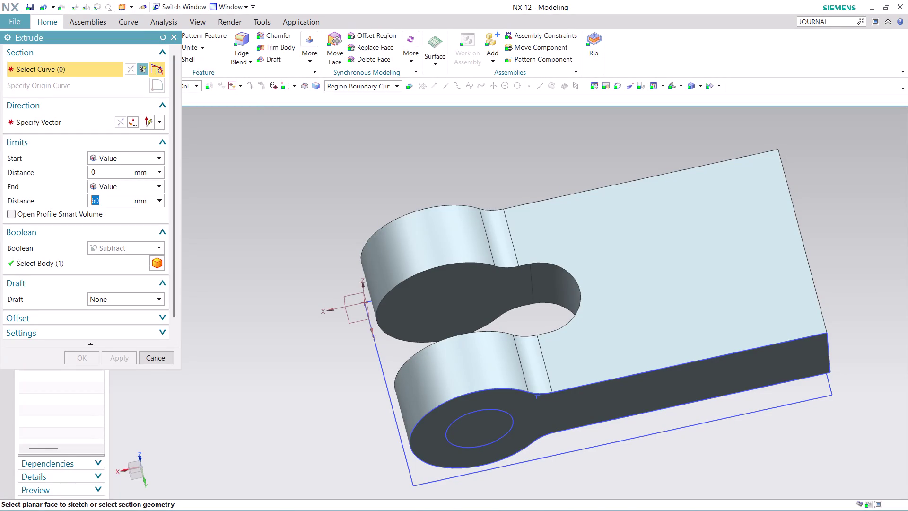
Select the sketched circle as the extrude profile and reverse the direction toward the other lug.
middle_drag(320, 437, 322, 407)
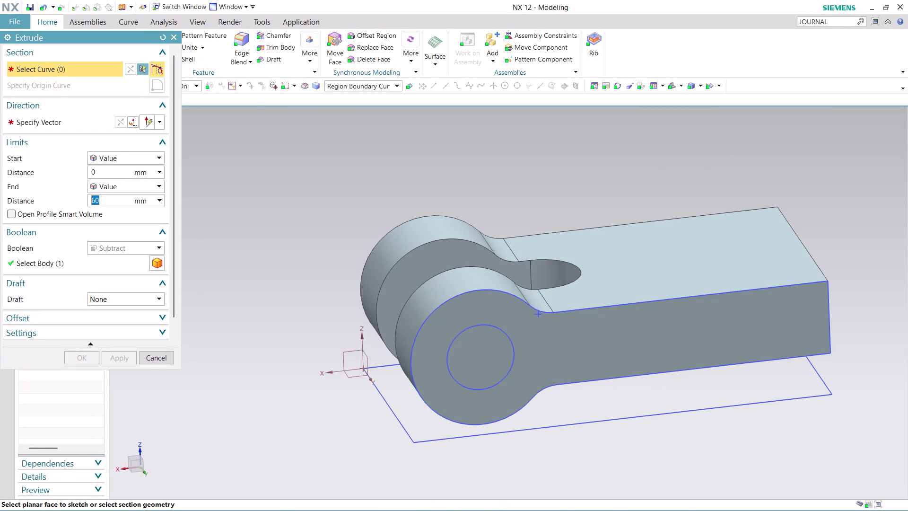
click(497, 359)
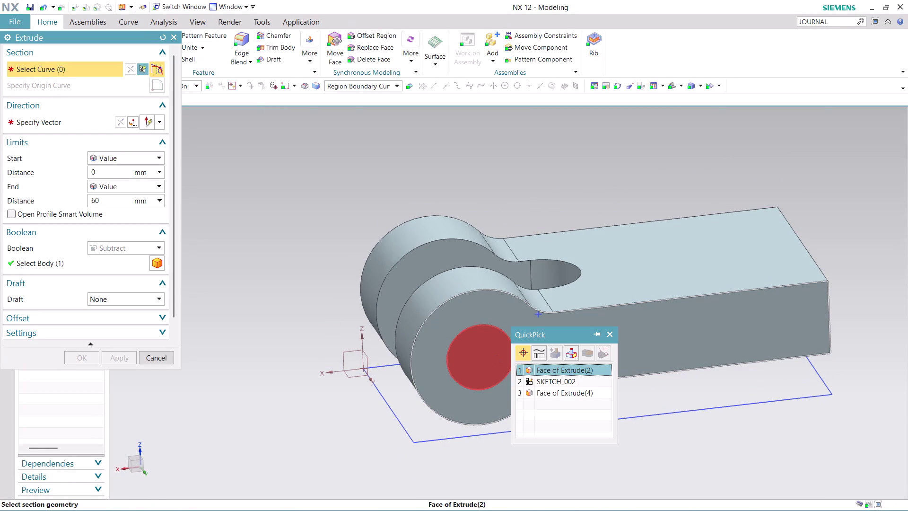
click(545, 365)
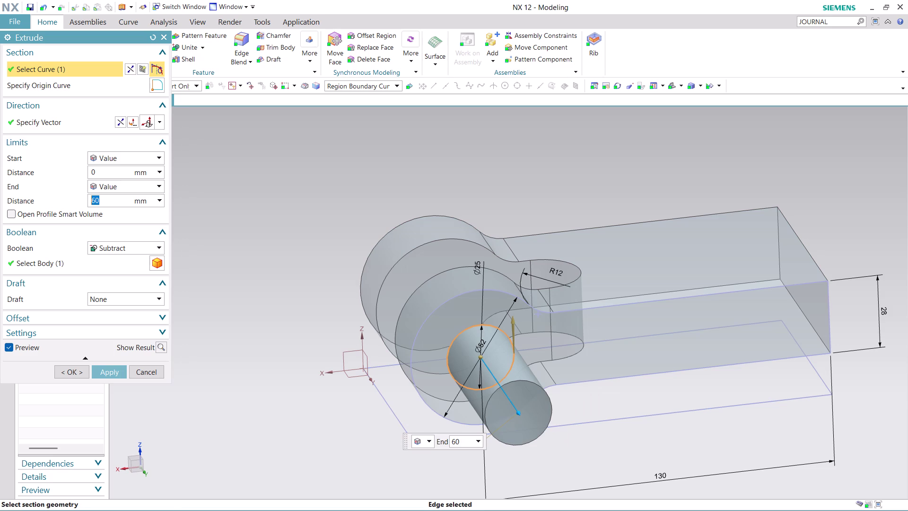
click(154, 183)
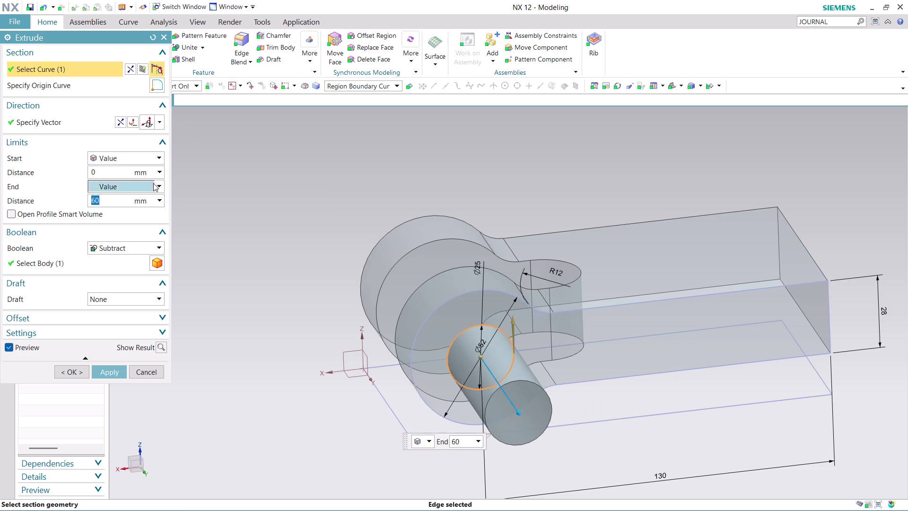
click(118, 120)
click(118, 121)
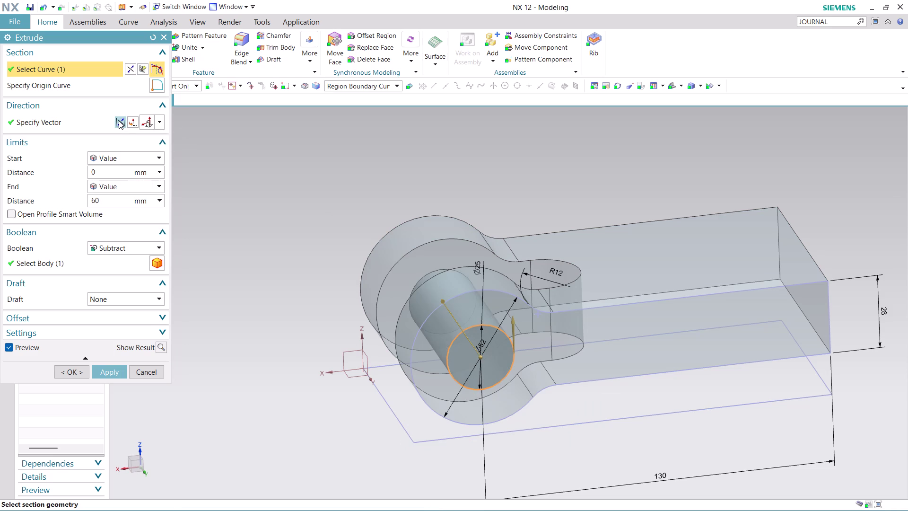
Keep End Value, set a 100 mm distance, and apply the subtract cut through both lugs.
click(154, 184)
click(147, 217)
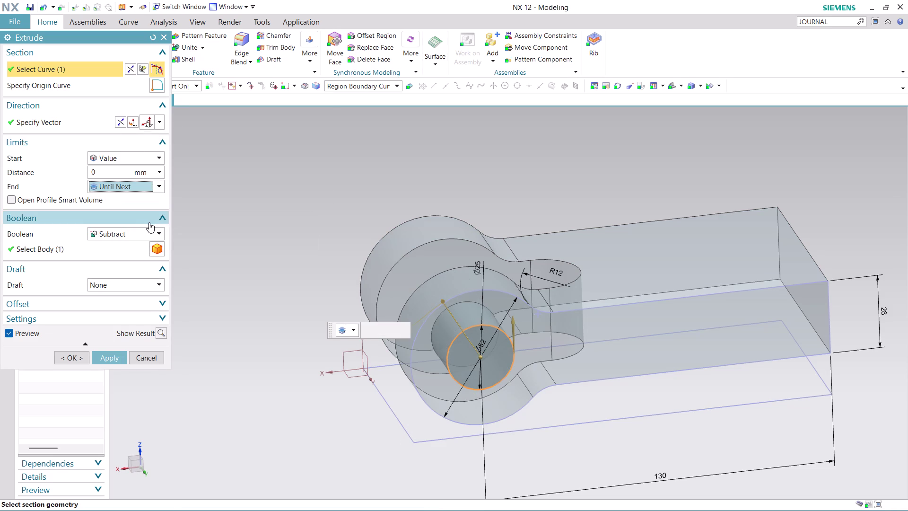
click(156, 173)
click(145, 187)
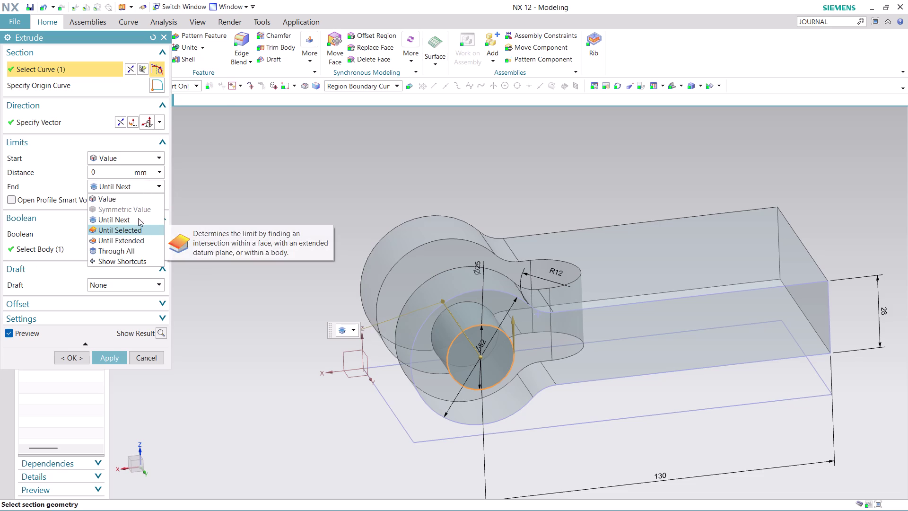
click(134, 202)
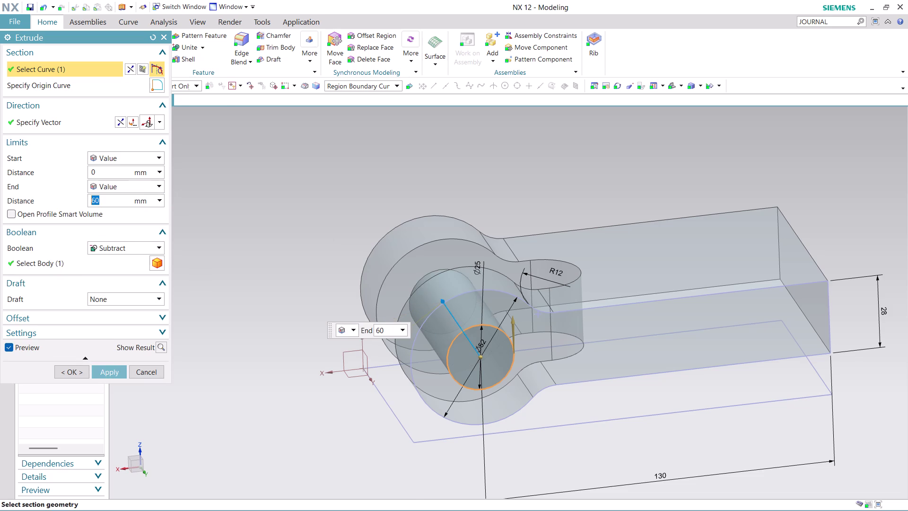
middle_drag(235, 213, 253, 270)
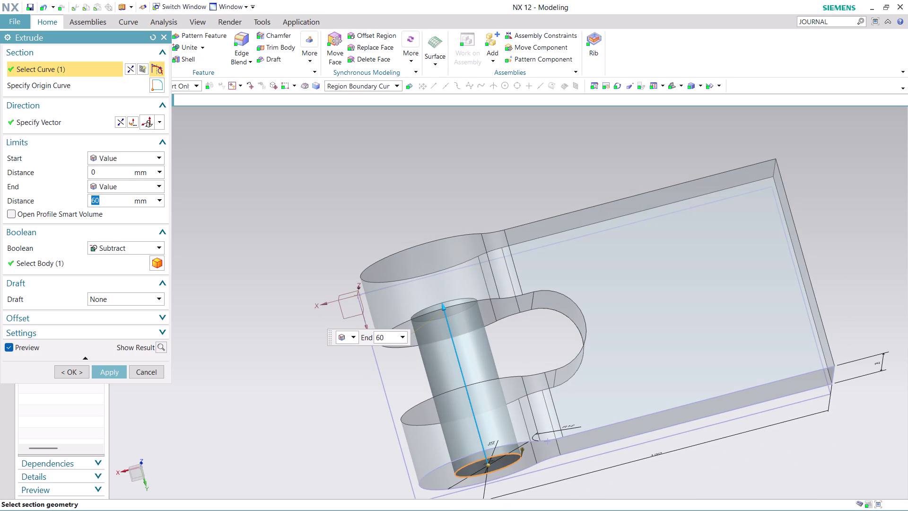
text(1)
text(00)
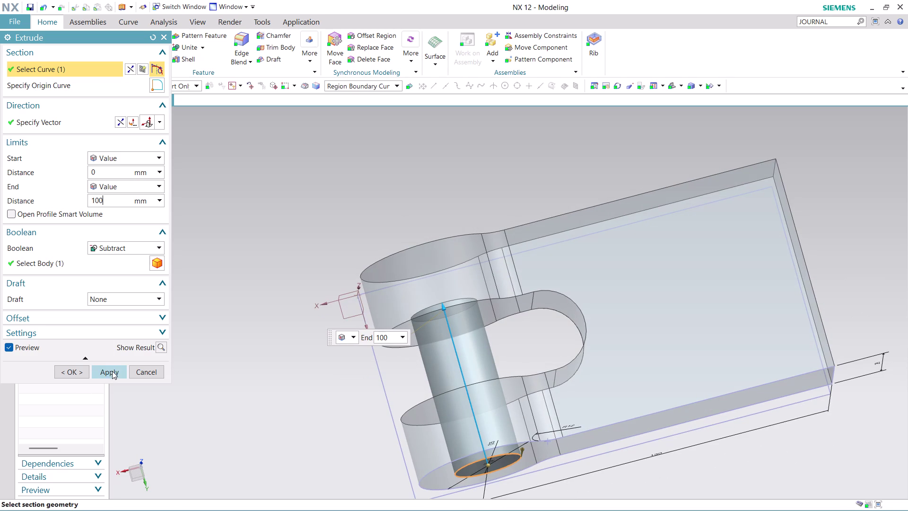
click(112, 372)
scroll(down, 3)
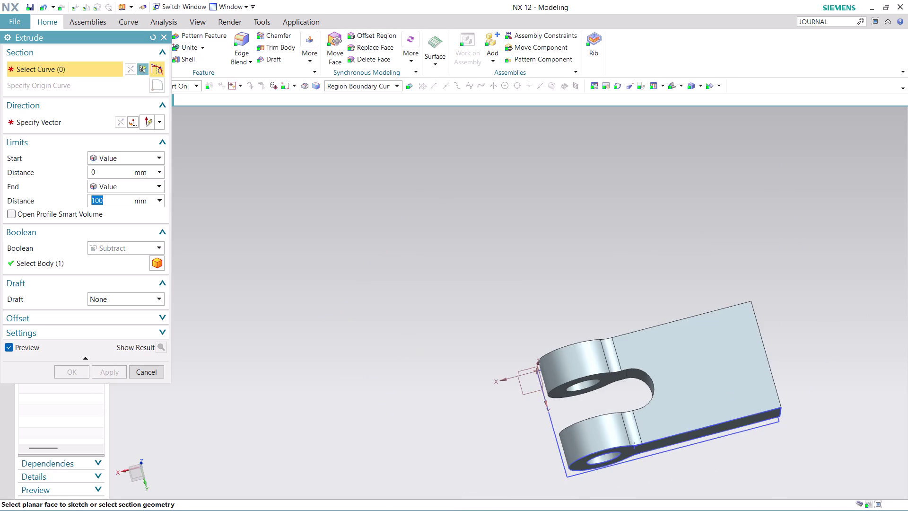
Orbit and zoom around the clevis to inspect the new holes, then cancel Extrude.
middle_drag(733, 470, 540, 309)
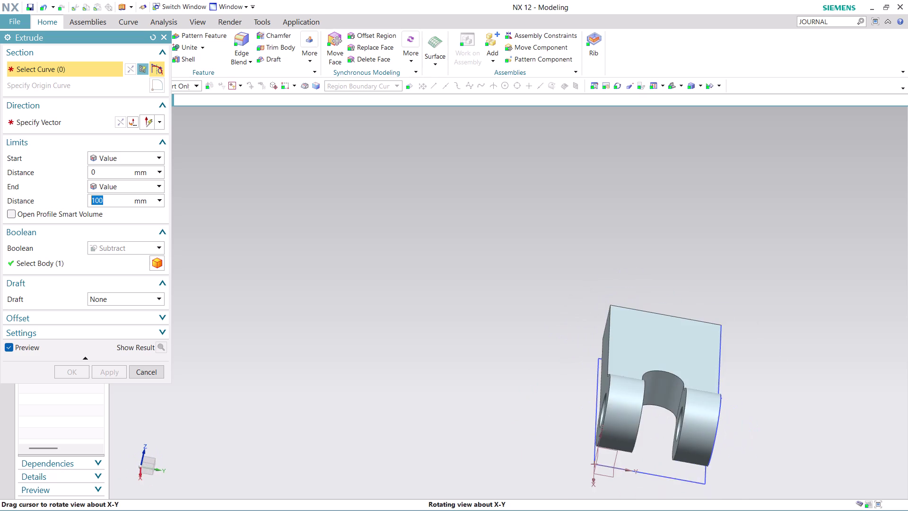
middle_drag(540, 309, 538, 343)
scroll(up, 3)
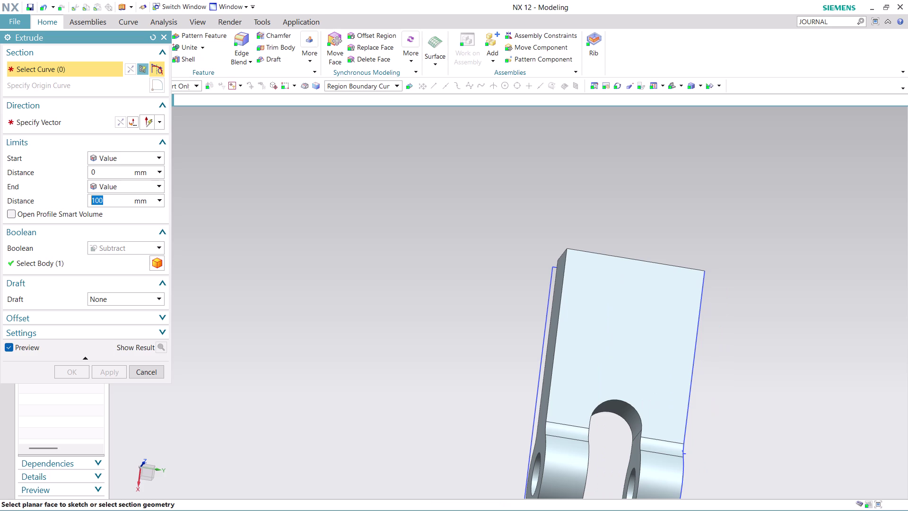
scroll(up, 3)
scroll(down, 3)
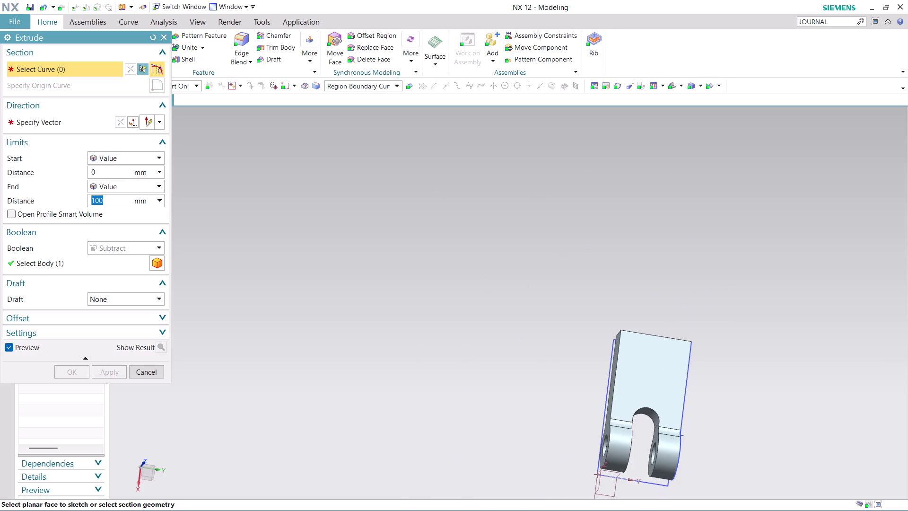
scroll(up, 3)
middle_drag(719, 414, 569, 360)
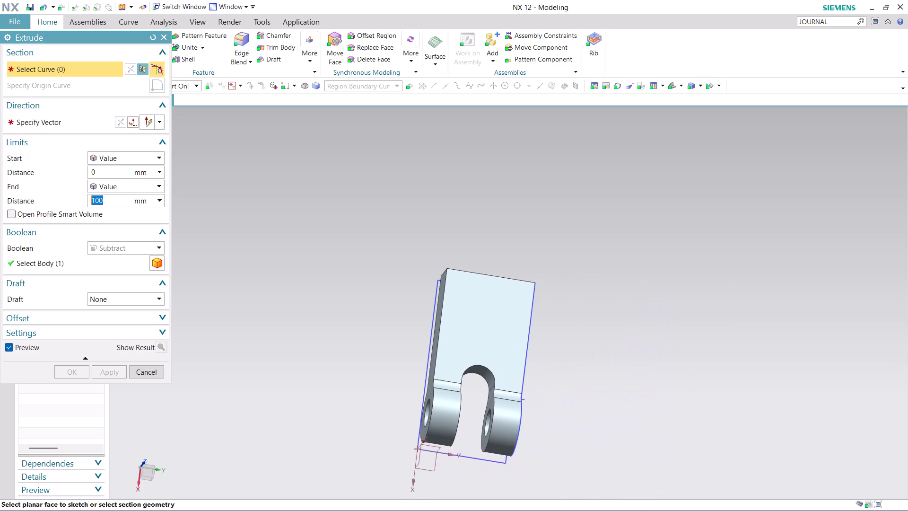
middle_drag(569, 359, 531, 353)
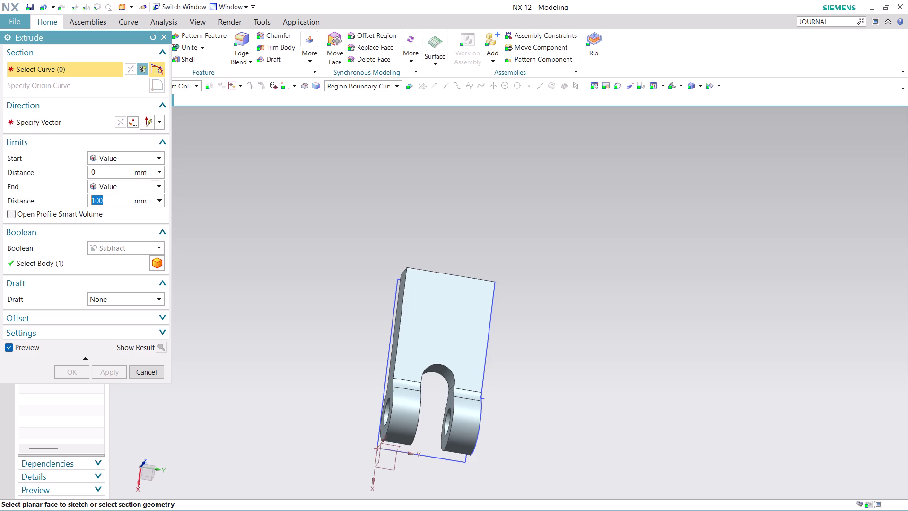
click(151, 369)
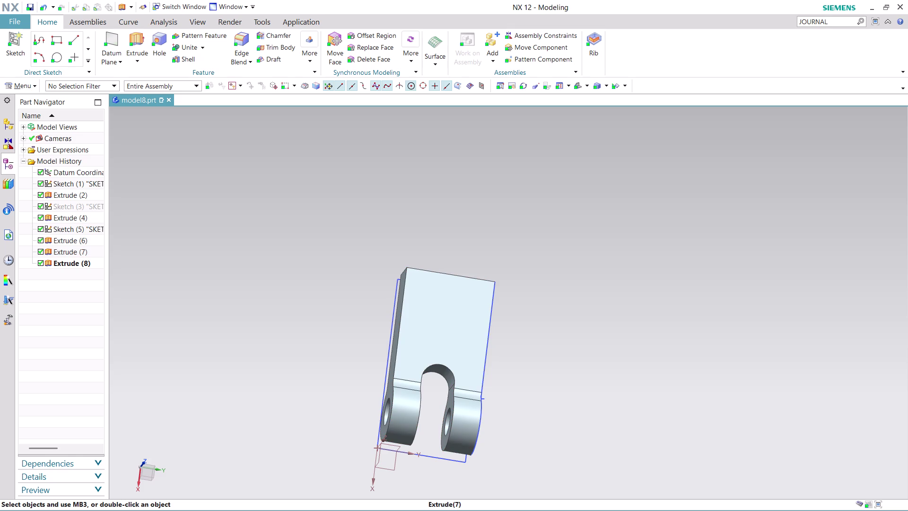
click(31, 82)
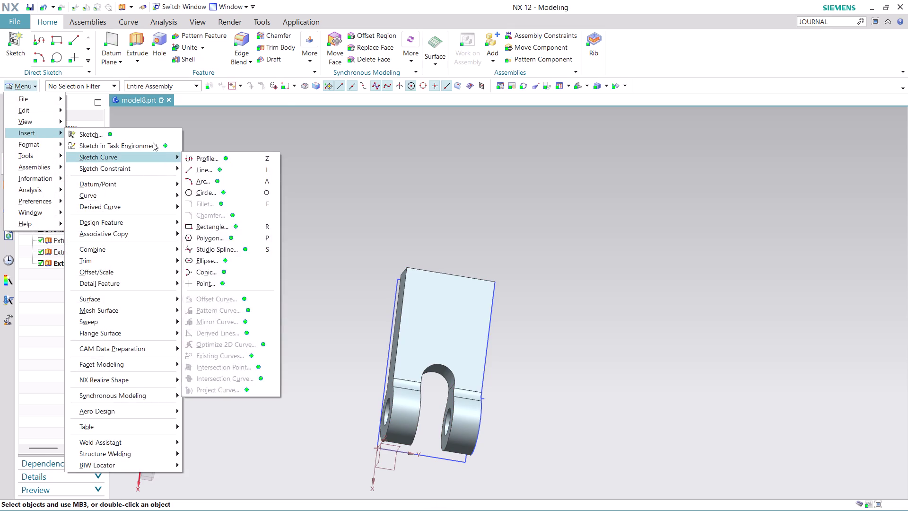
Create Sketch 9 in the task environment on the plate's top face and exit Profile.
click(153, 143)
click(443, 313)
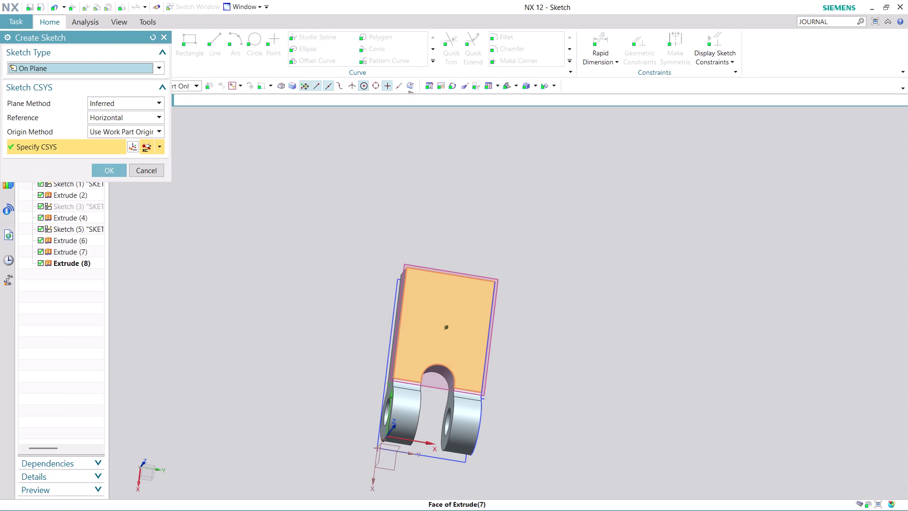
click(107, 173)
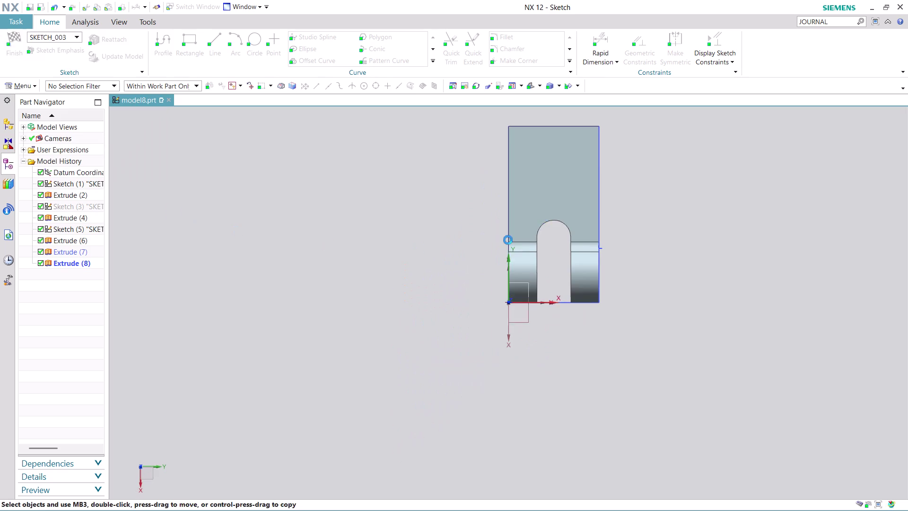
scroll(down, 3)
scroll(up, 3)
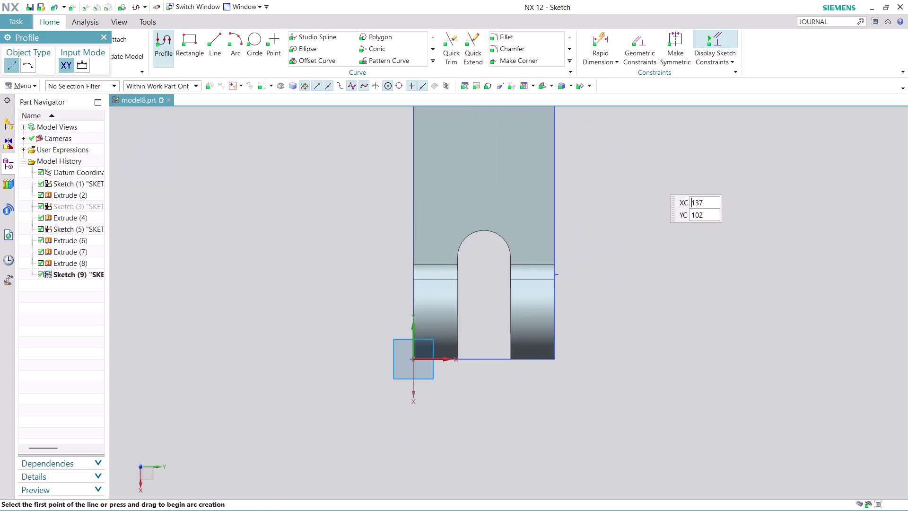
middle_drag(654, 179, 658, 304)
scroll(up, 3)
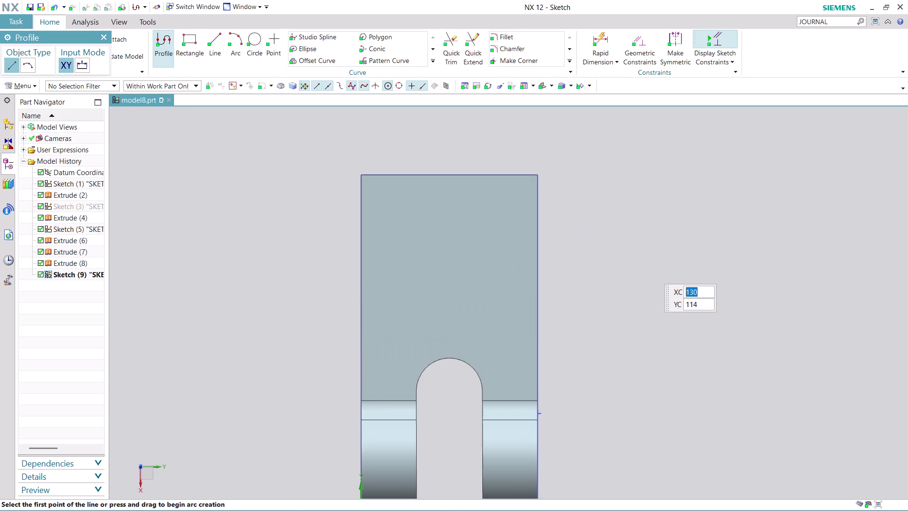
key(Escape)
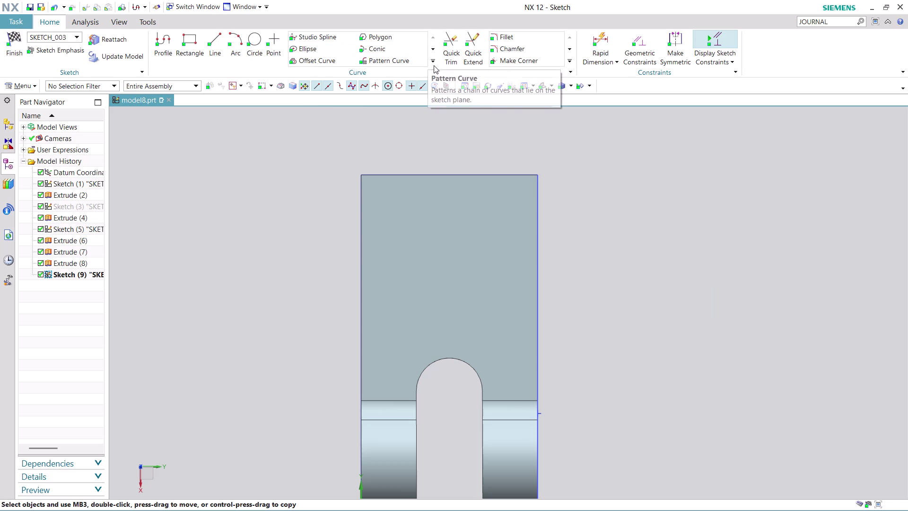
click(433, 62)
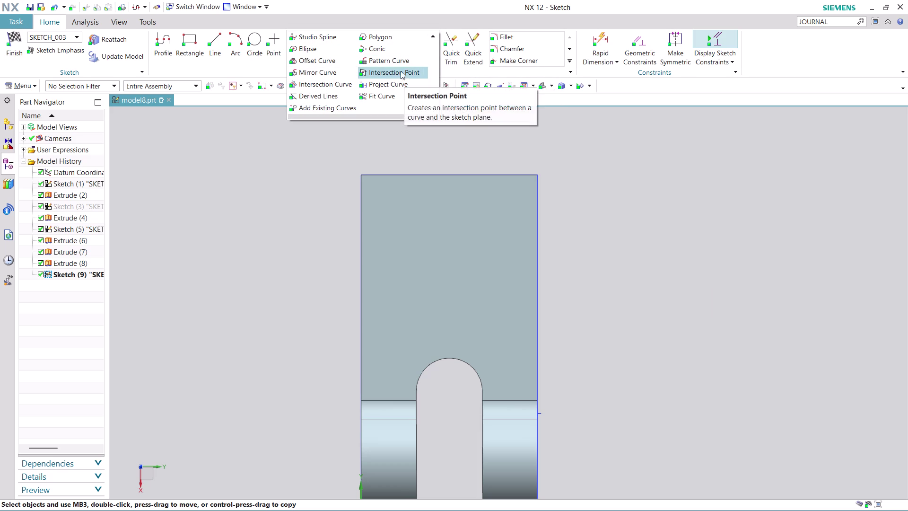
Project the plate's left and outline edges into Sketch 9 as associative curves.
click(400, 81)
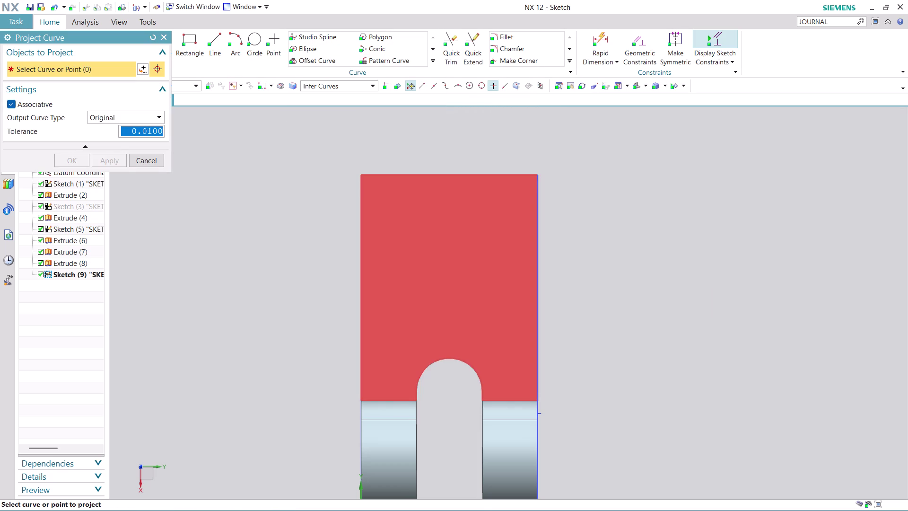
click(357, 262)
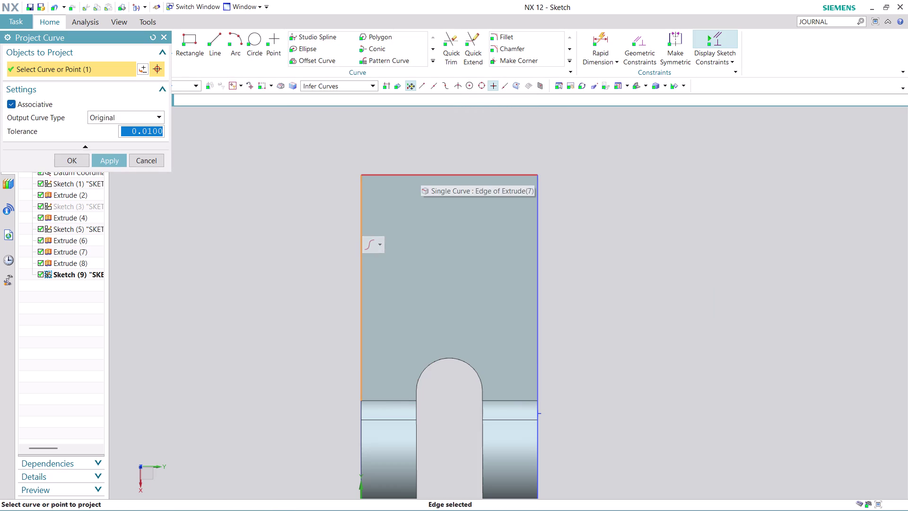
click(420, 173)
click(539, 277)
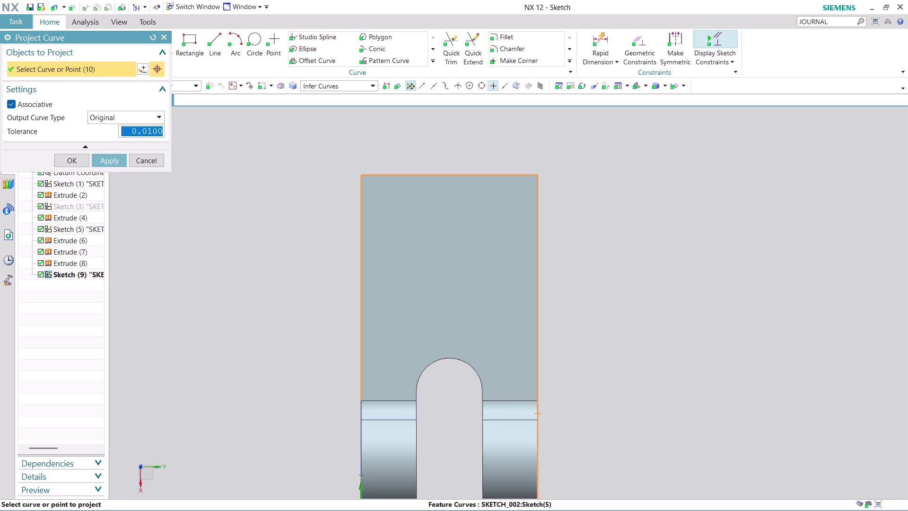
scroll(down, 3)
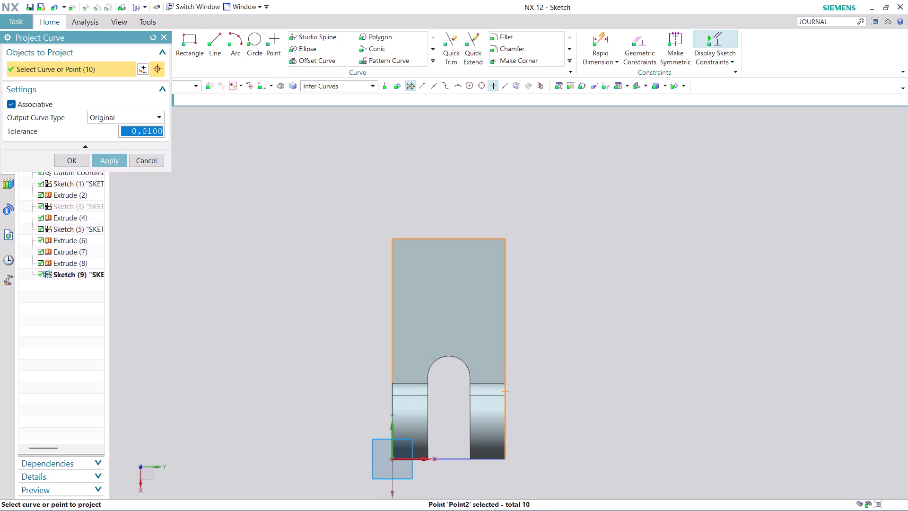
click(111, 158)
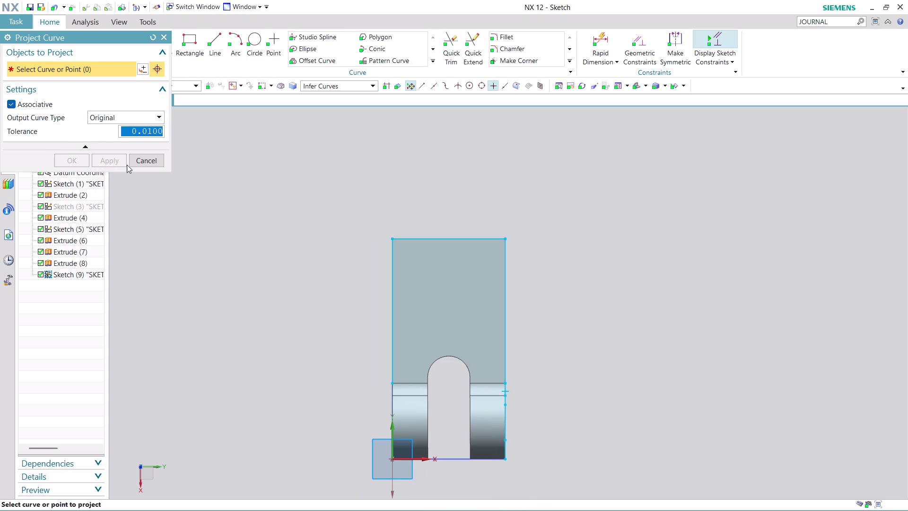
click(146, 159)
scroll(up, 3)
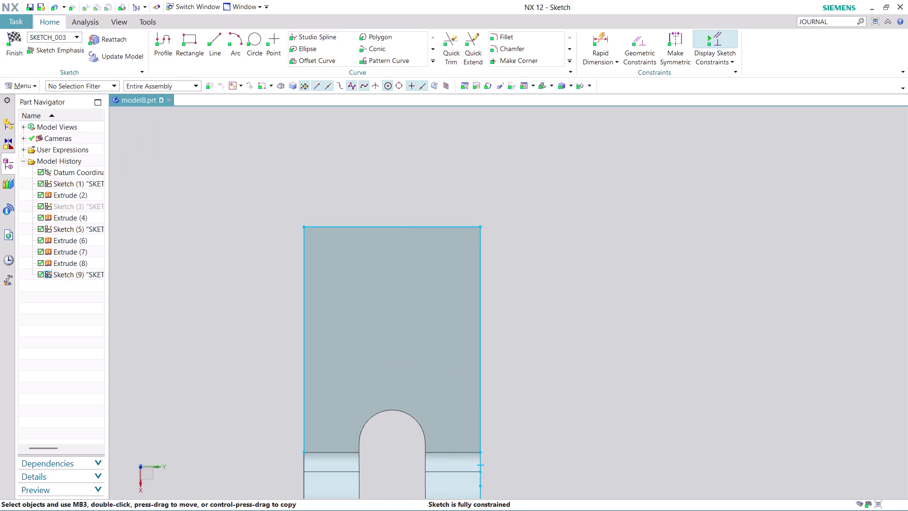
scroll(down, 3)
scroll(up, 3)
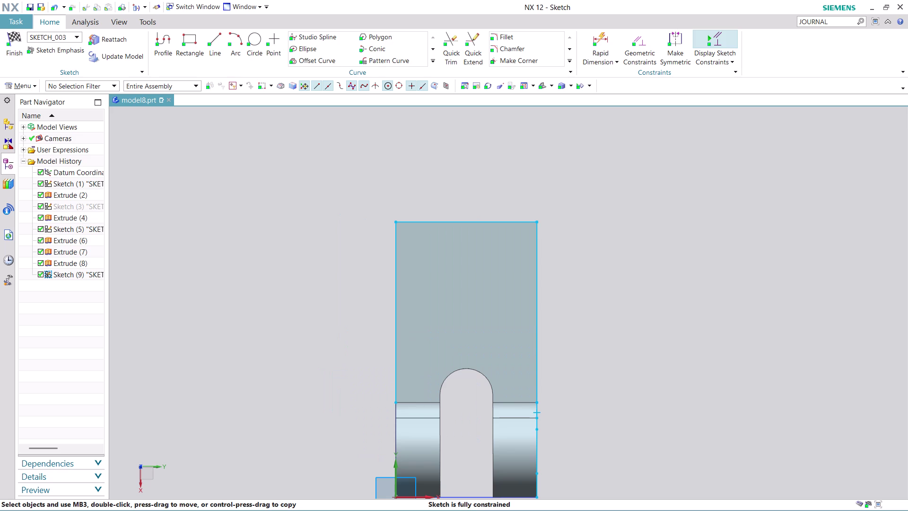
click(189, 39)
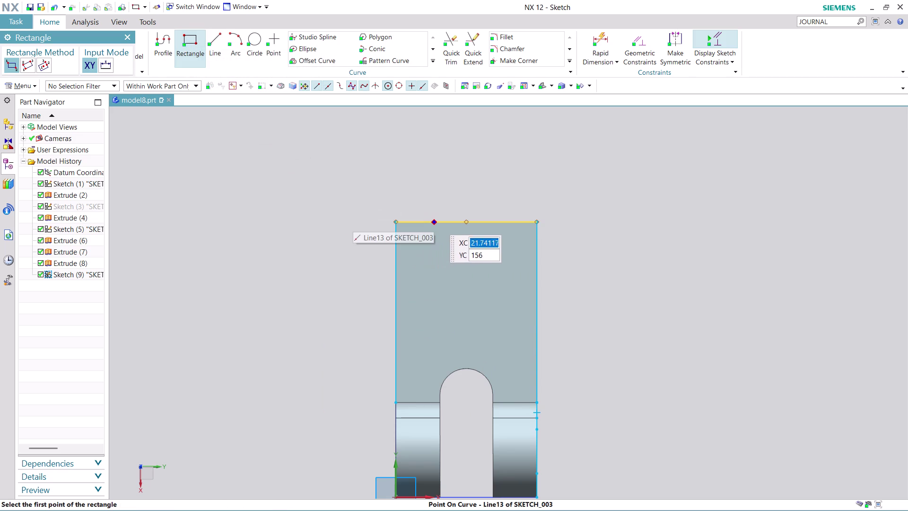
Draw a rectangle from the plate's top edge down into the plate.
click(437, 219)
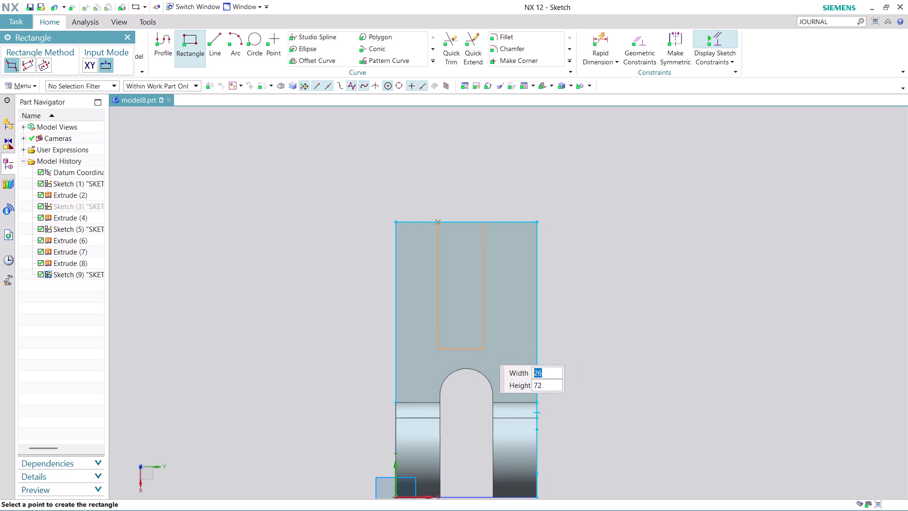
click(485, 350)
key(Escape)
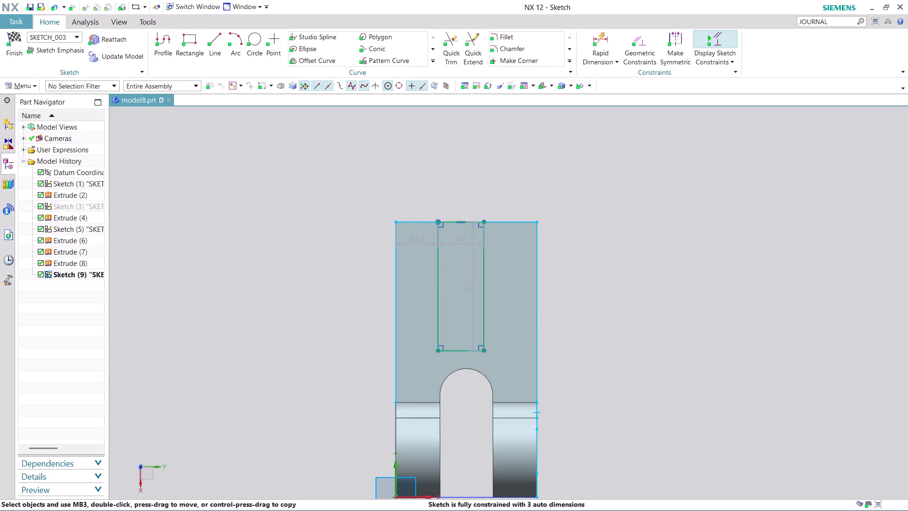
drag(459, 242, 458, 157)
Set the rectangle's width dimension to 28 mm.
double_click(458, 157)
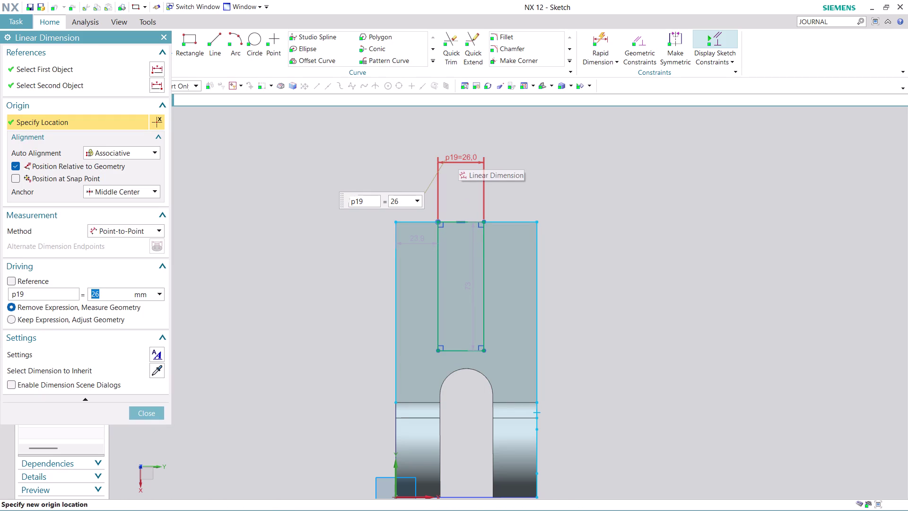
text(28)
key(Return)
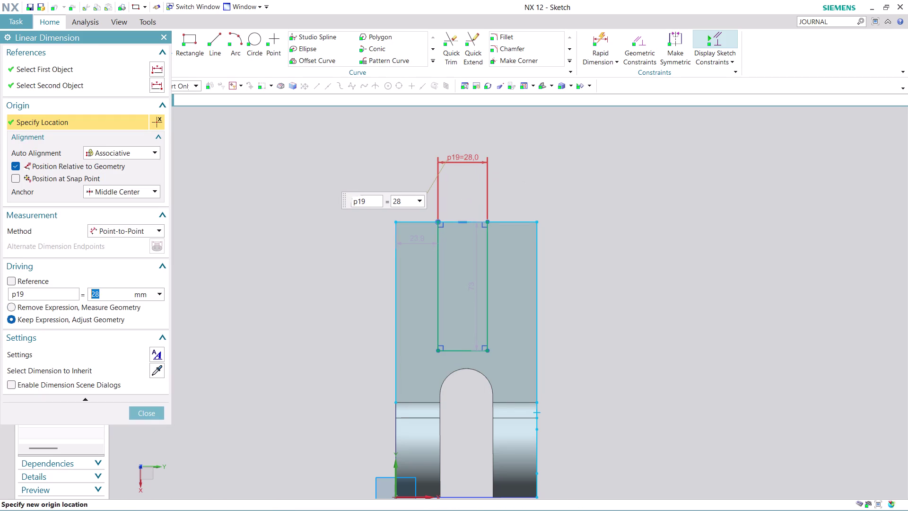
click(141, 411)
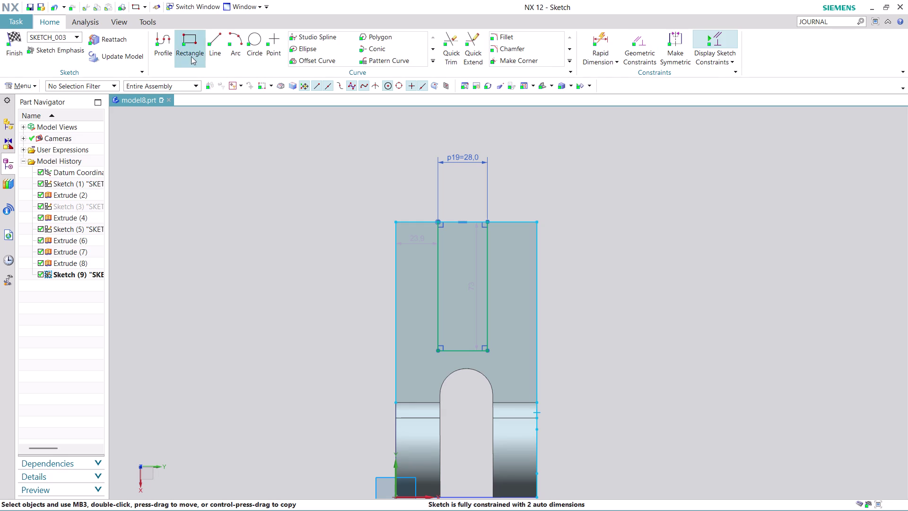
click(214, 40)
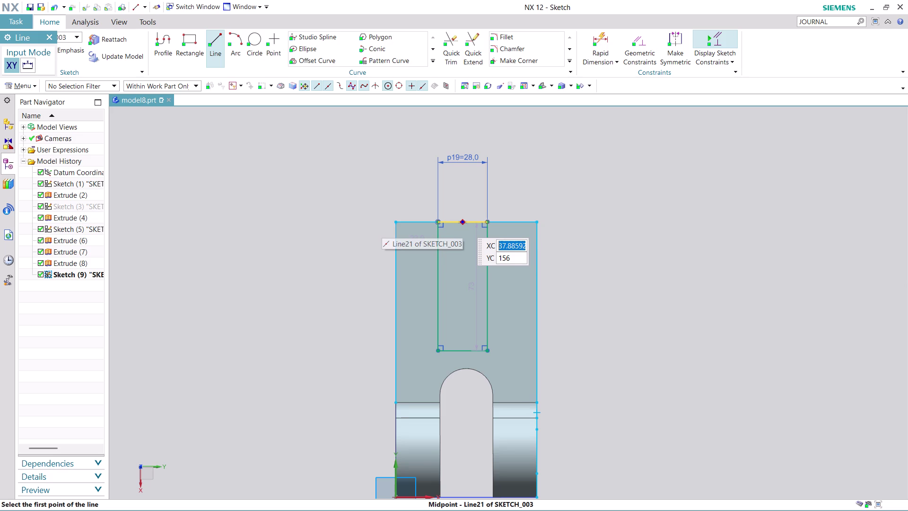
Draw a 200 mm vertical line from the rectangle's top edge midpoint down past the plate.
scroll(up, 3)
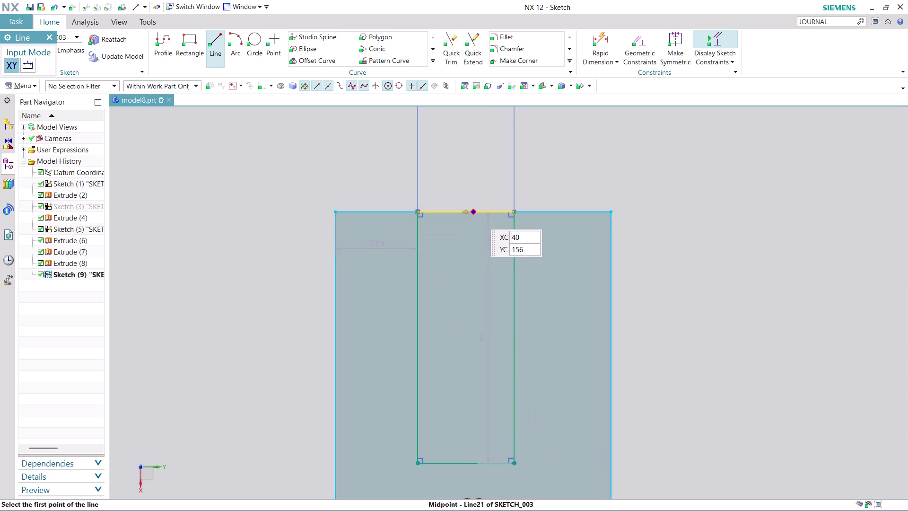
click(466, 211)
scroll(down, 3)
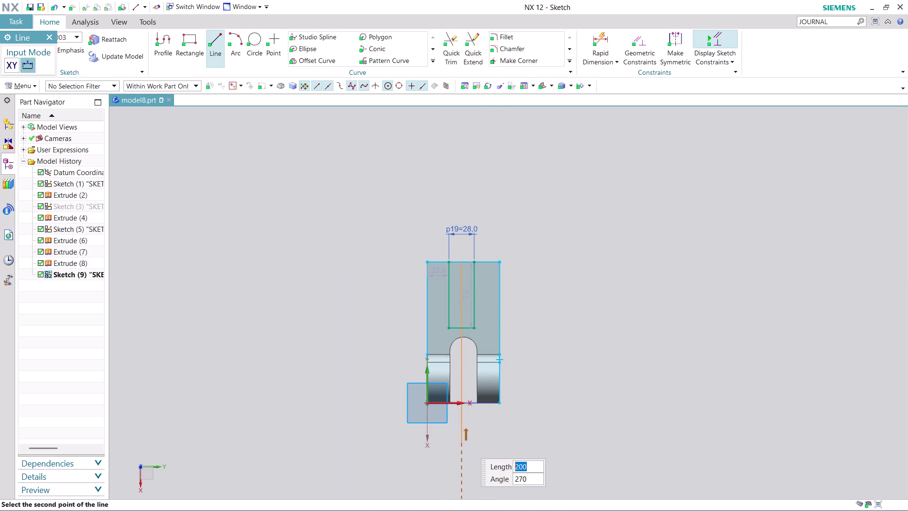
click(465, 443)
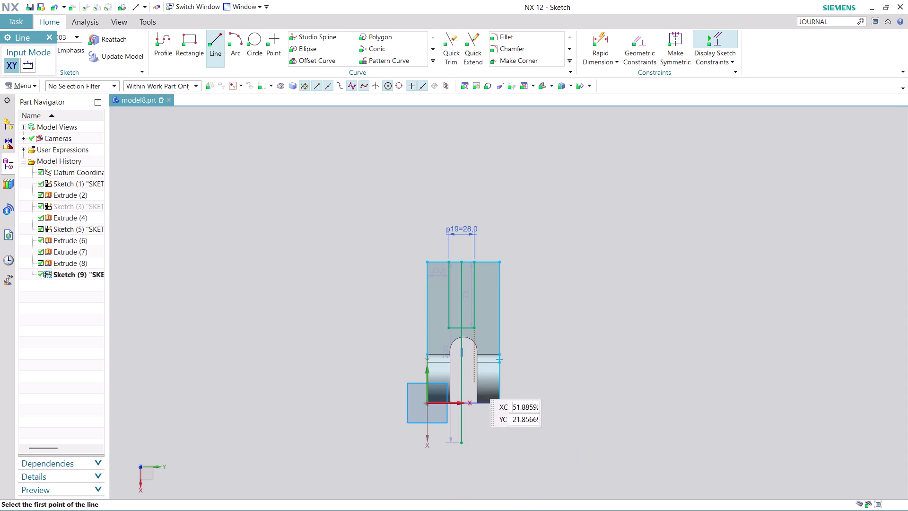
key(Escape)
Convert the vertical line to a dash-dot reference centerline via Convert To/From Reference.
key(Escape)
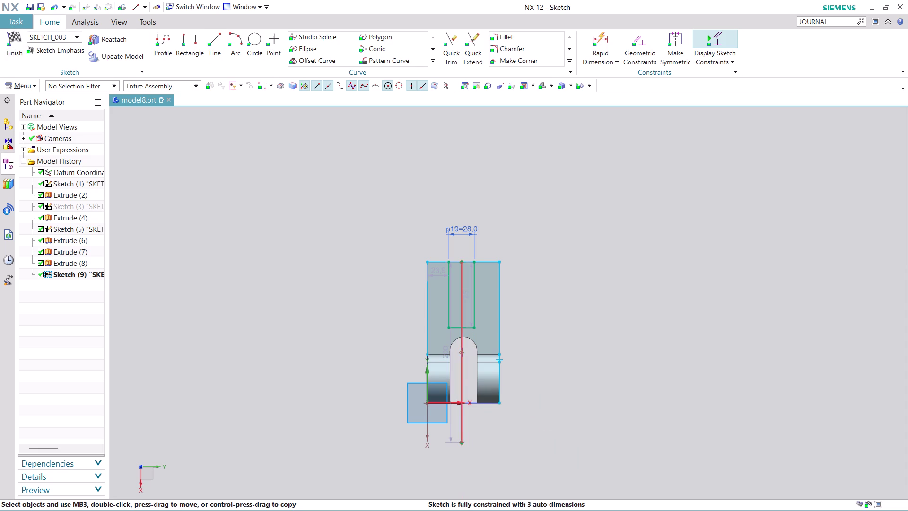
right_click(461, 372)
click(546, 197)
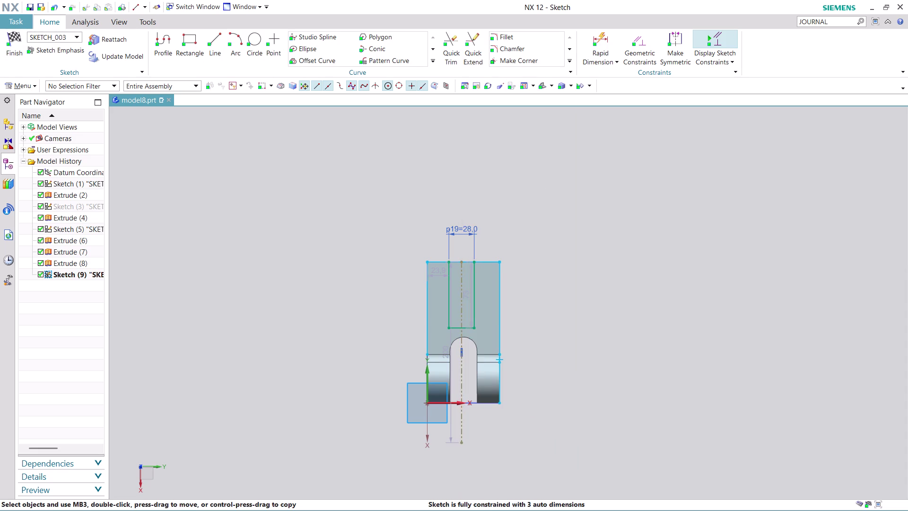
scroll(up, 3)
click(643, 42)
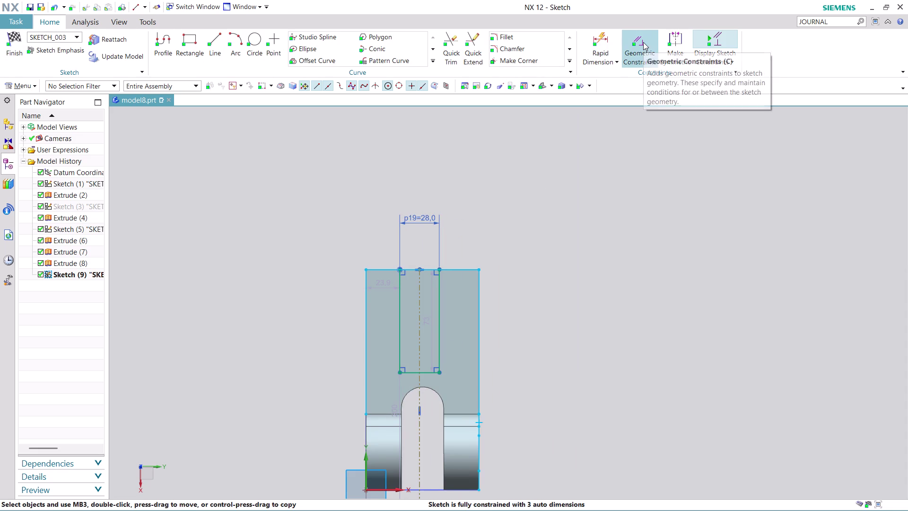
click(397, 325)
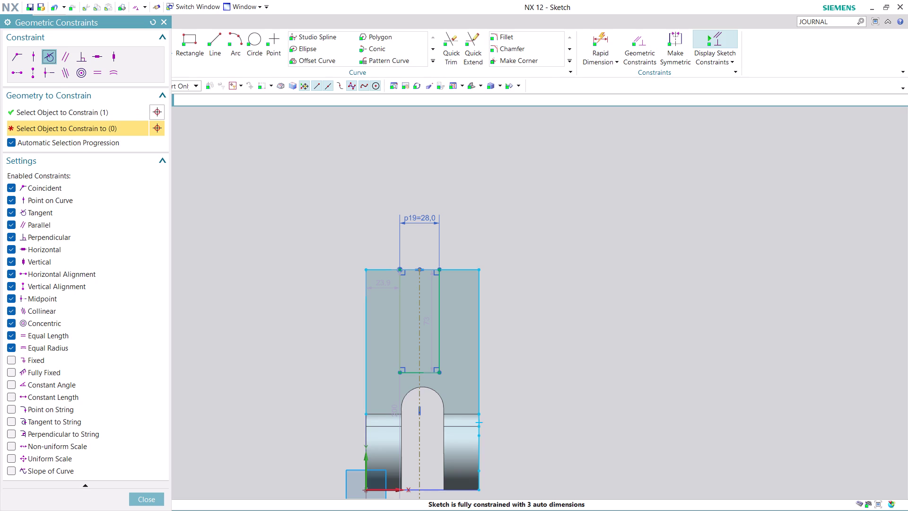
click(138, 501)
click(686, 58)
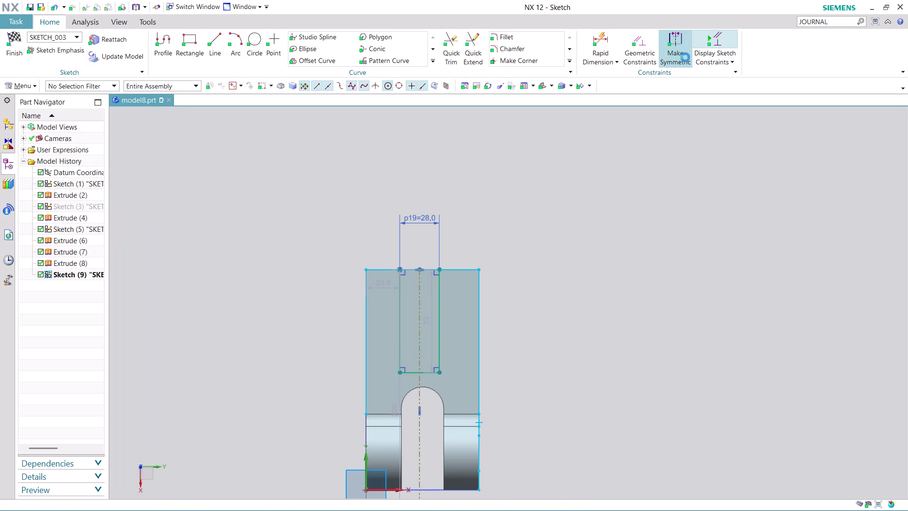
Apply Make Symmetric to the rectangle's left and right sides about the centerline.
click(399, 314)
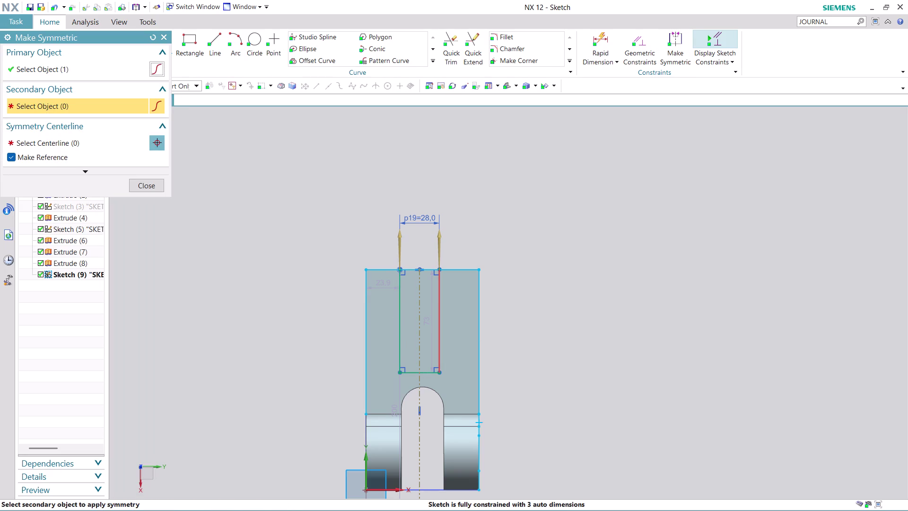
click(438, 306)
click(420, 319)
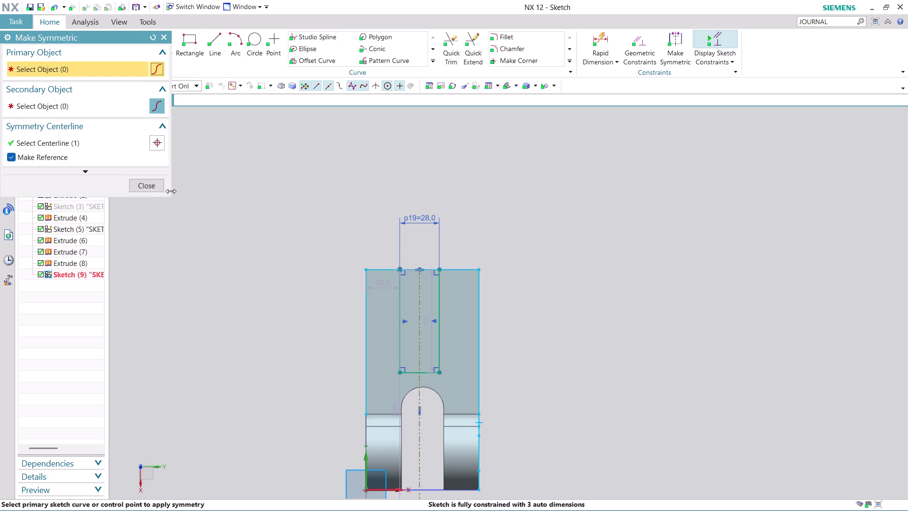
click(156, 190)
scroll(down, 3)
scroll(up, 3)
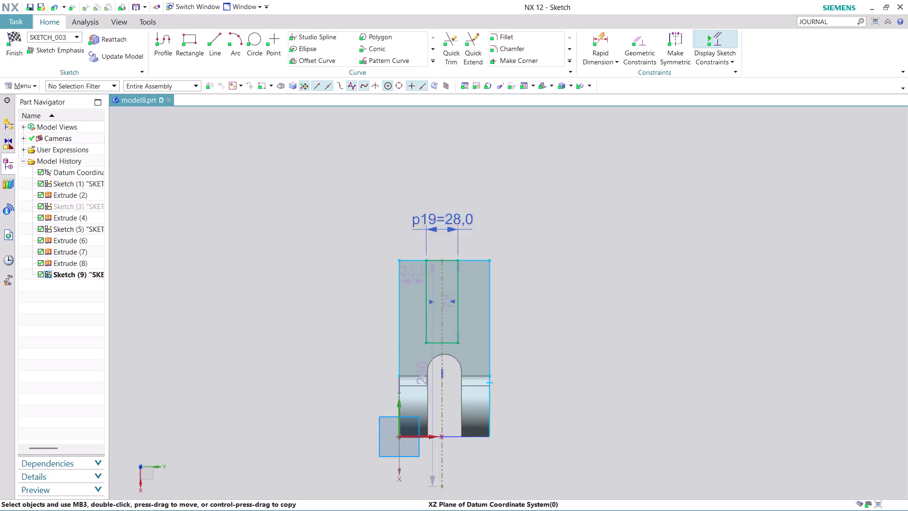
scroll(up, 3)
scroll(up, 3)
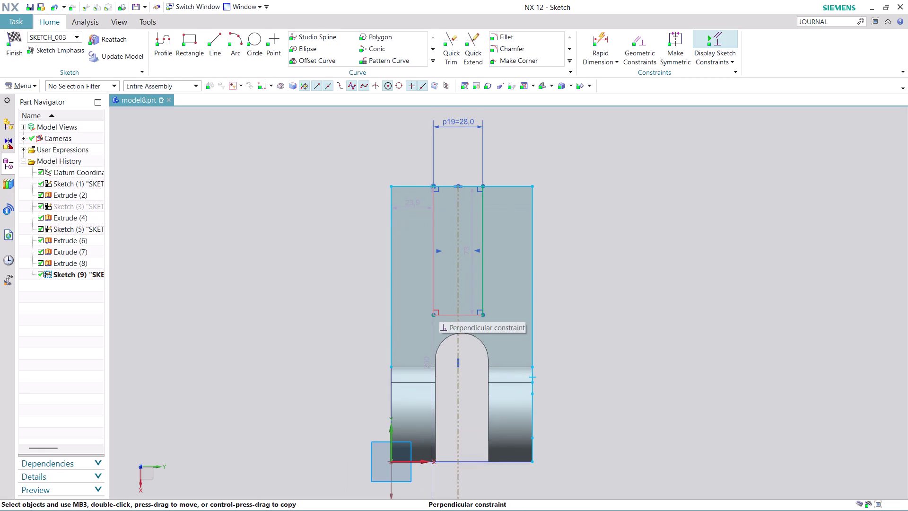
scroll(up, 3)
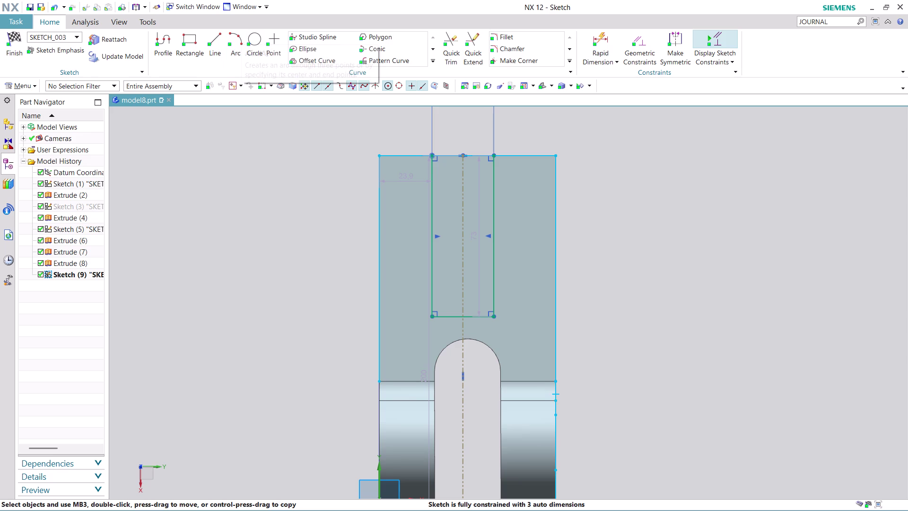
click(257, 45)
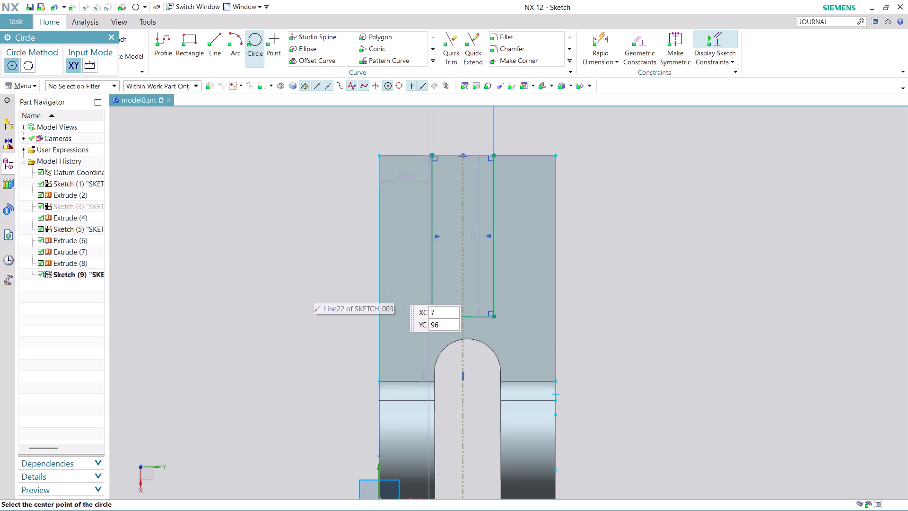
Place a circle centre on the plate and enter a 160 mm diameter.
click(413, 297)
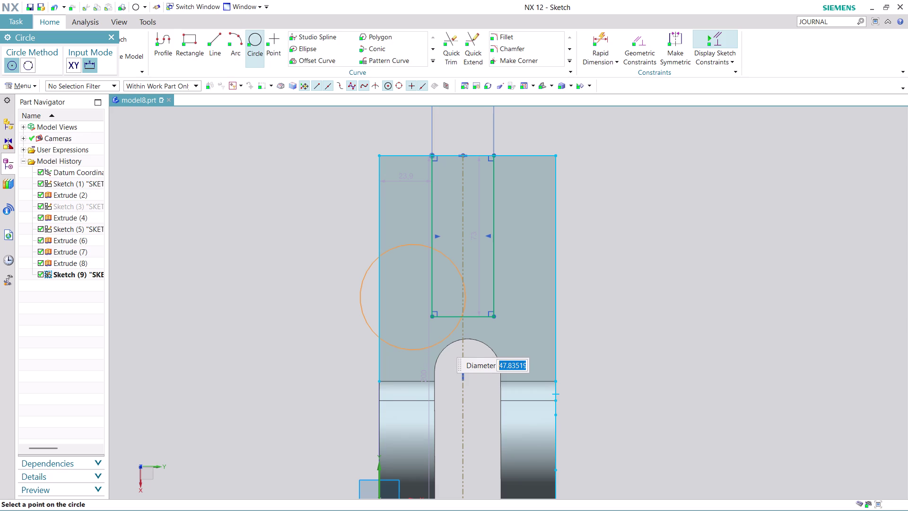
text(16)
key(0)
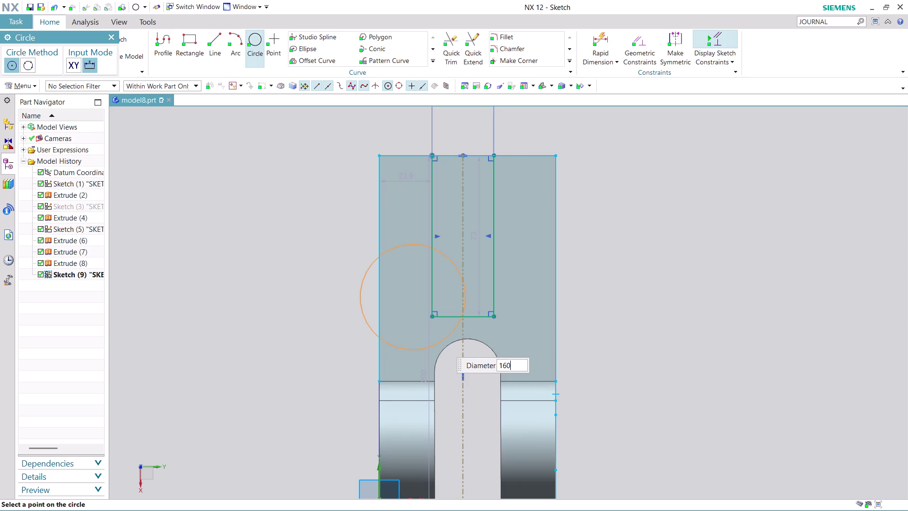
key(Return)
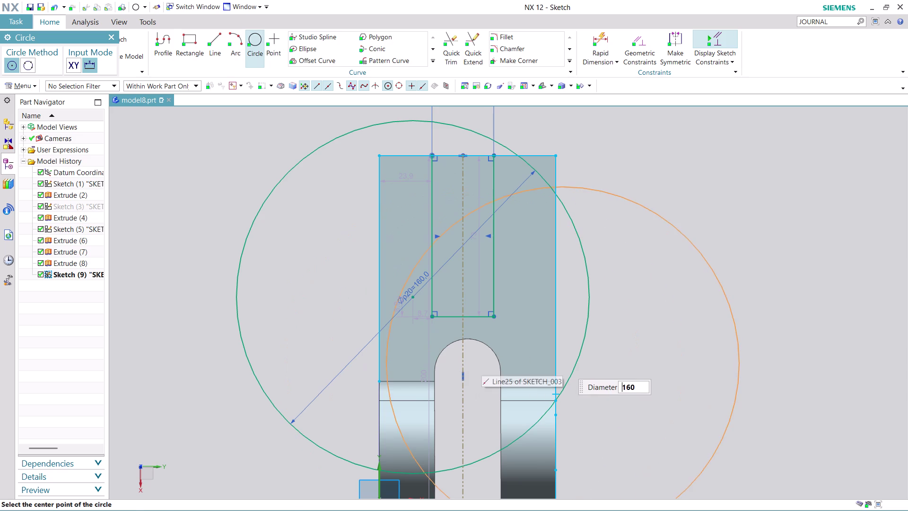
key(Escape)
key(Escape)
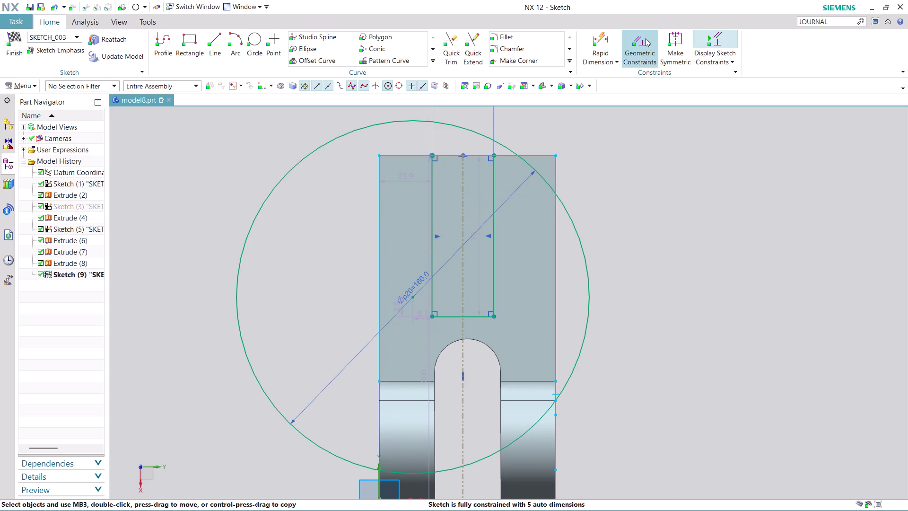
click(646, 38)
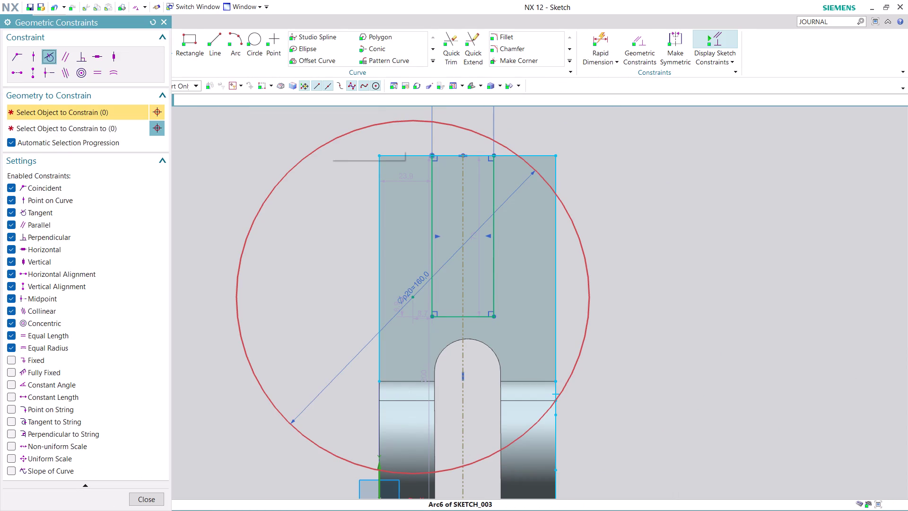
click(329, 136)
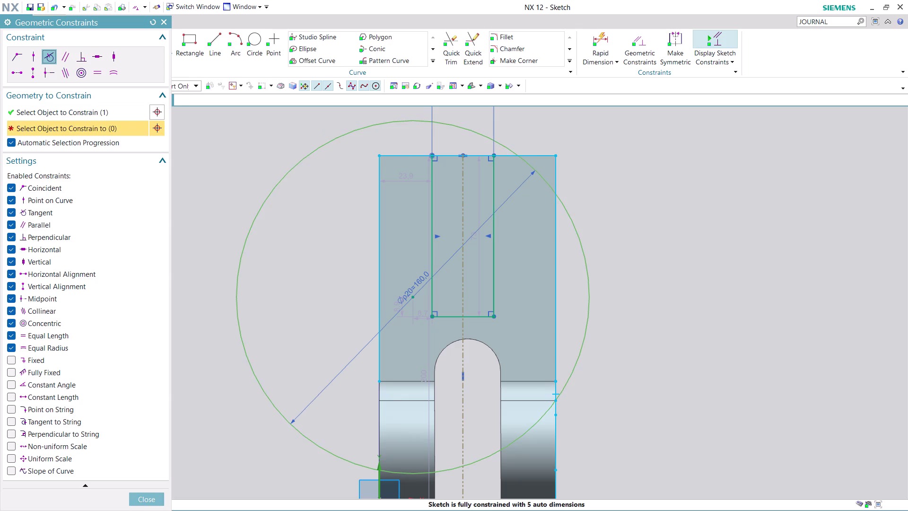
click(432, 216)
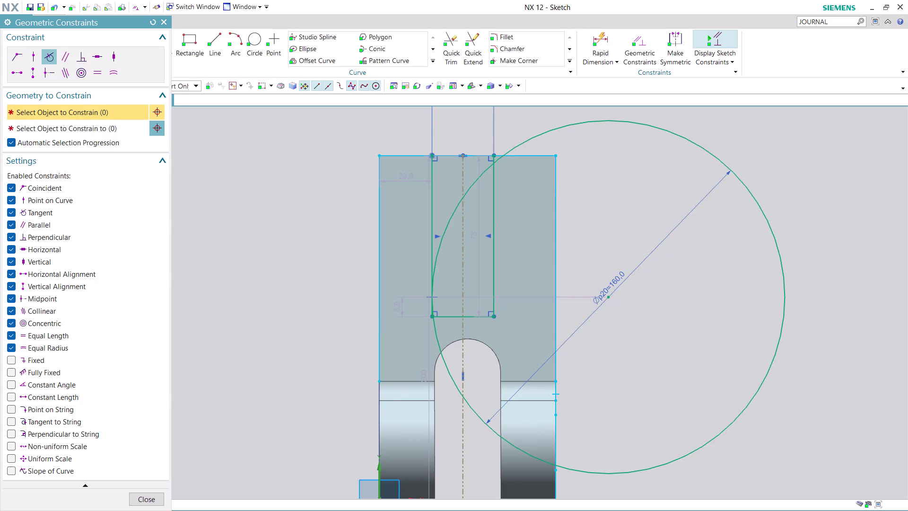
click(448, 372)
click(379, 323)
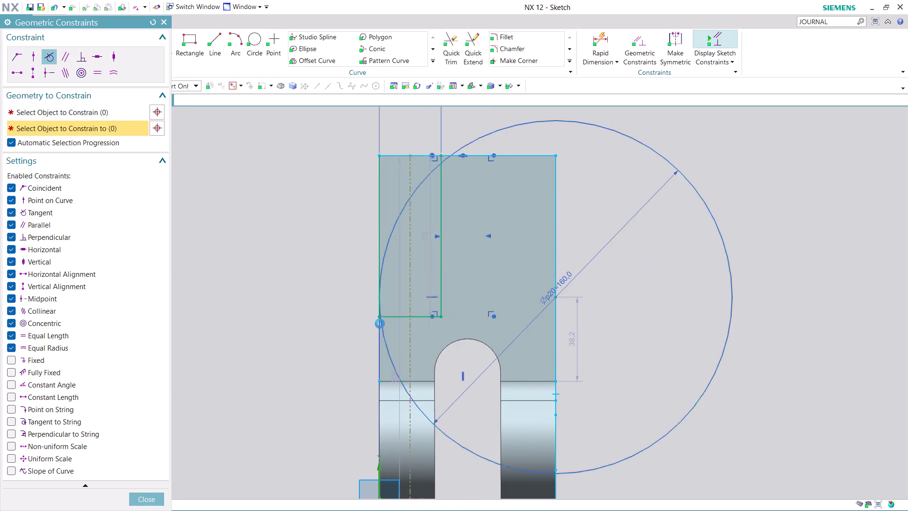
key(ctrl+z)
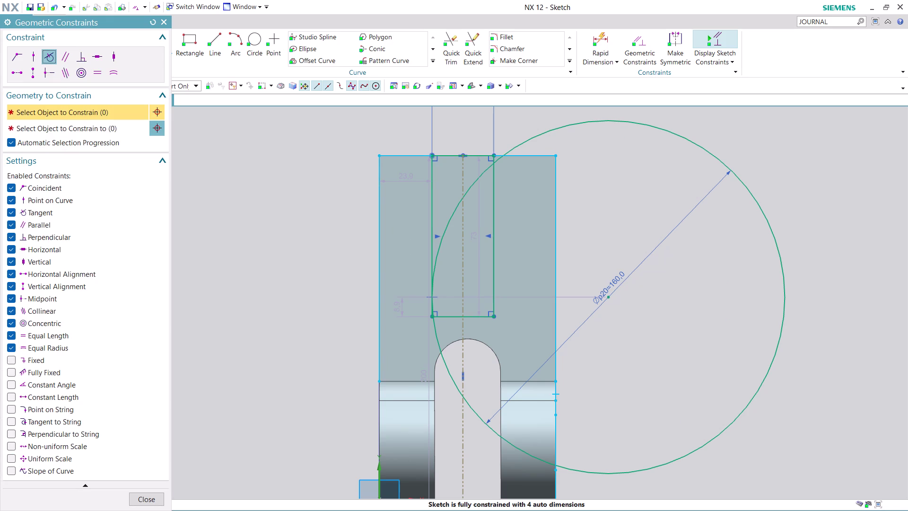
key(ctrl+z)
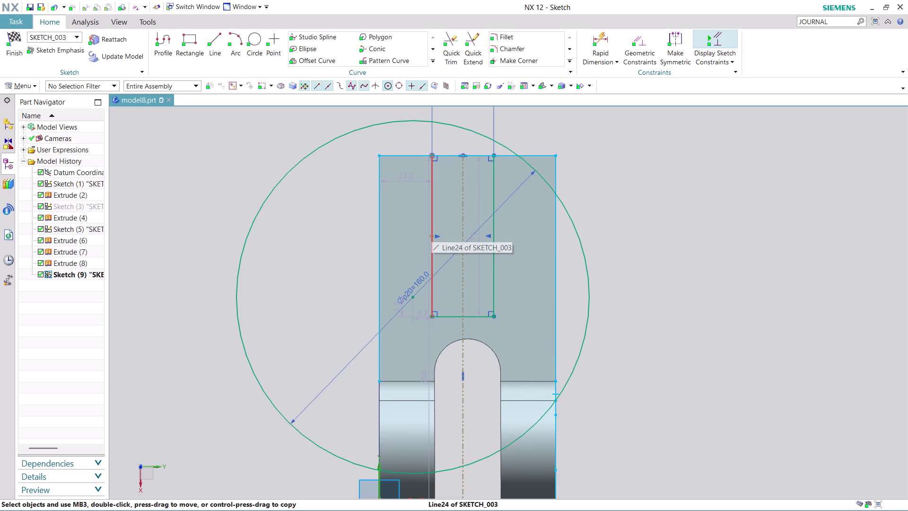
Constrain the slot rectangle's left side to be vertical.
key(Escape)
key(Escape)
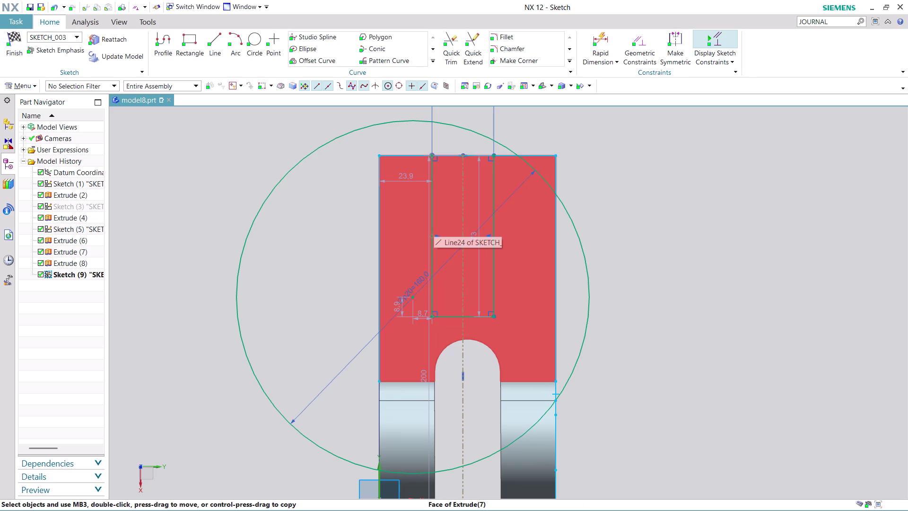
click(431, 217)
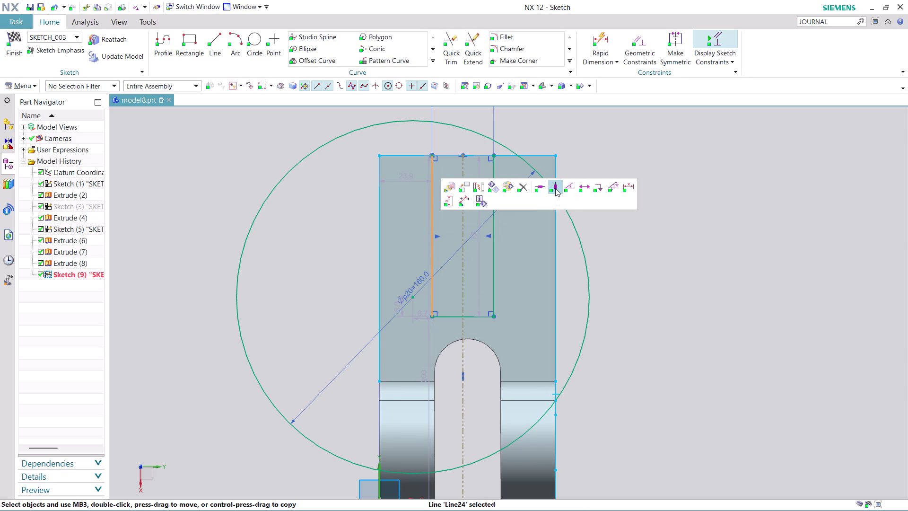
click(555, 188)
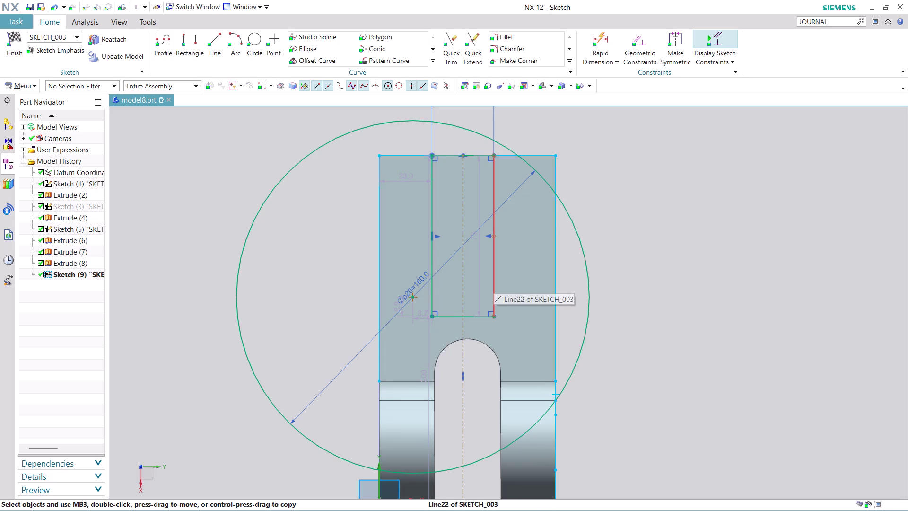
click(493, 281)
key(Escape)
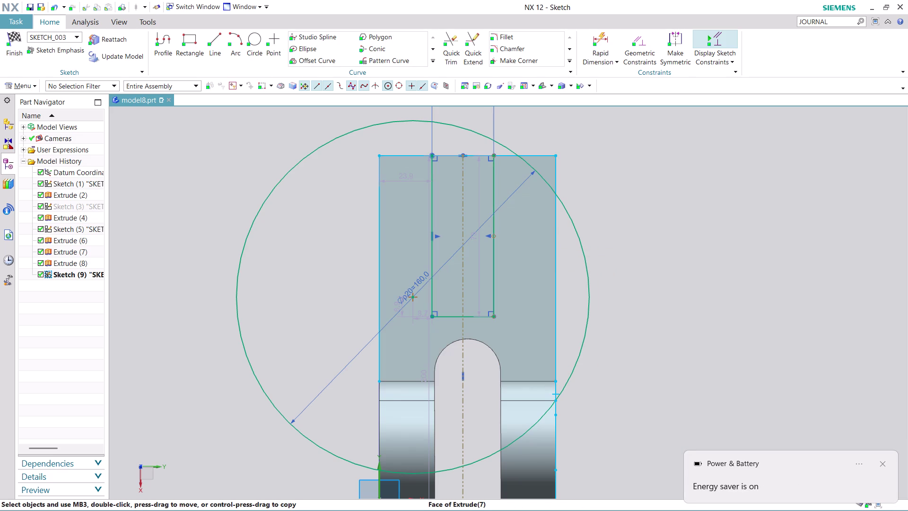
Make the slot's right side vertical and reopen Geometric Constraints.
right_click(495, 260)
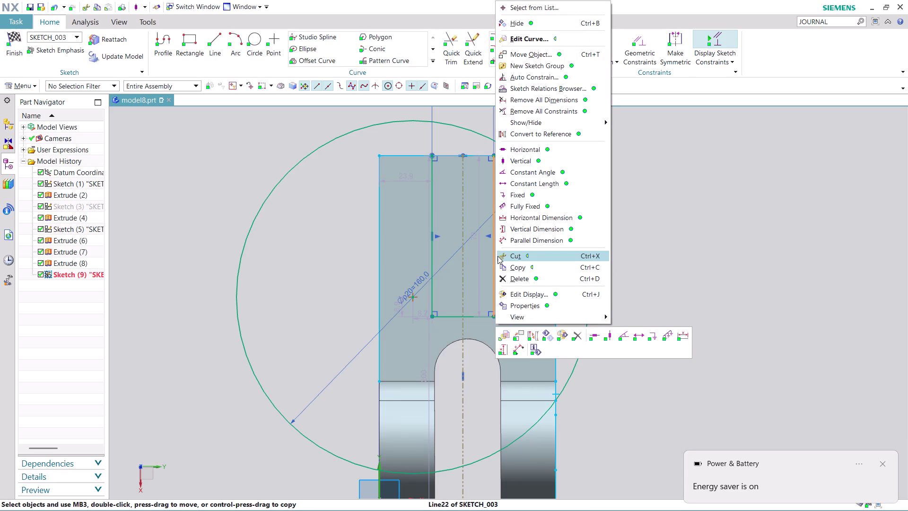
key(Escape)
key(Escape)
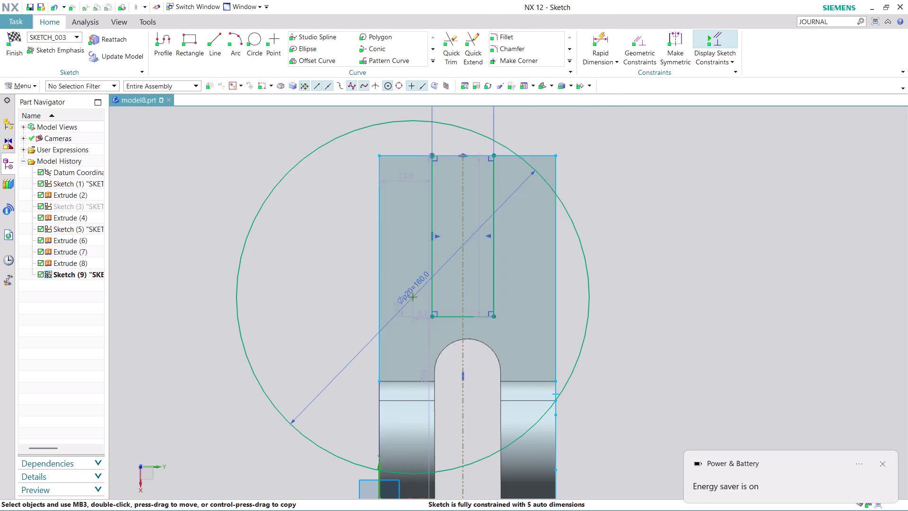
click(493, 265)
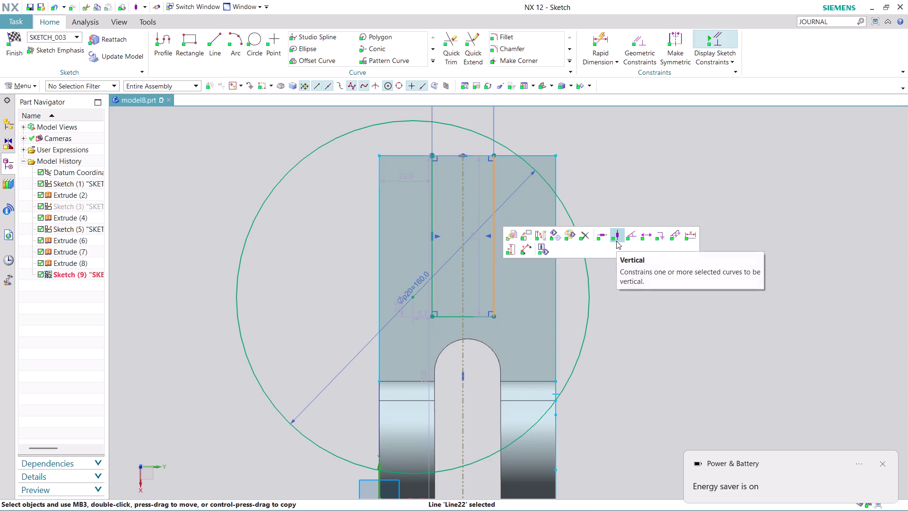
click(616, 241)
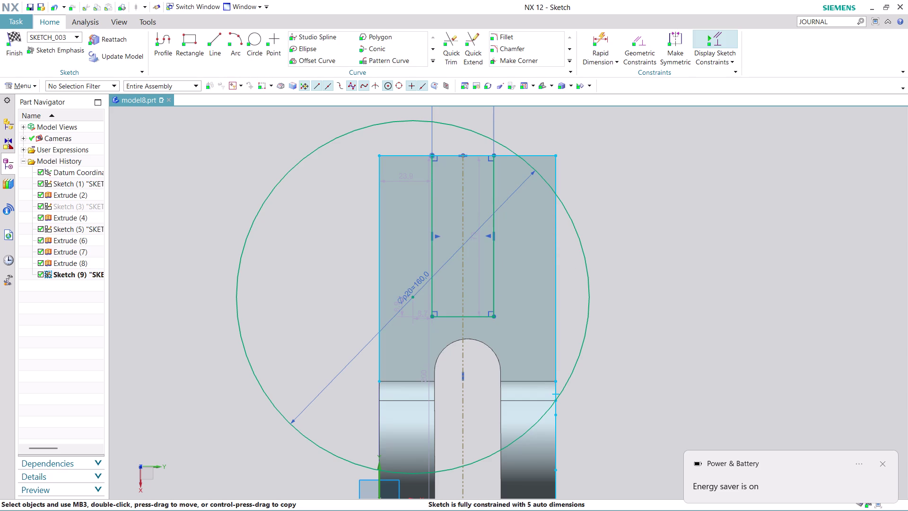
click(644, 41)
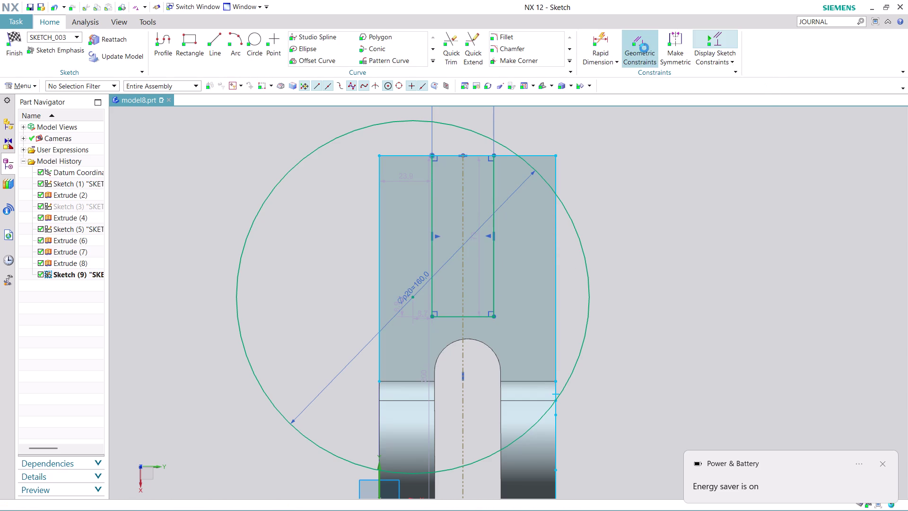
click(344, 136)
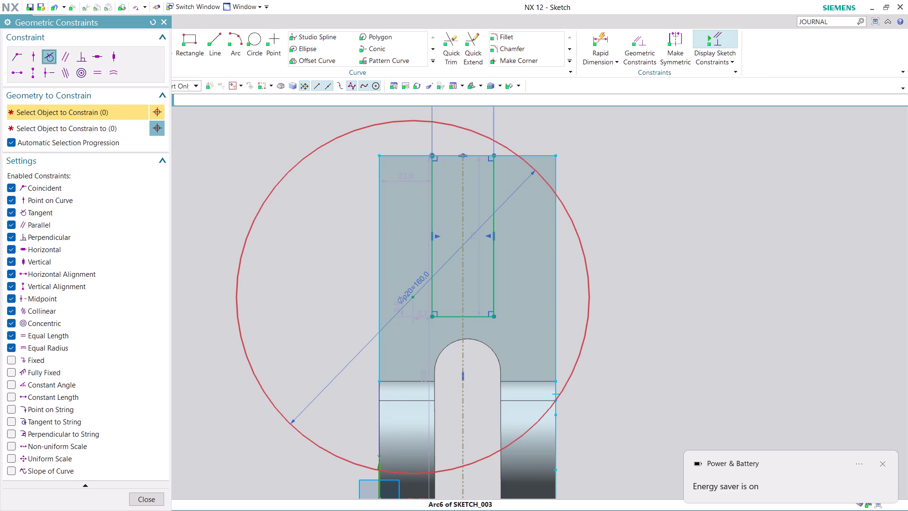
click(431, 220)
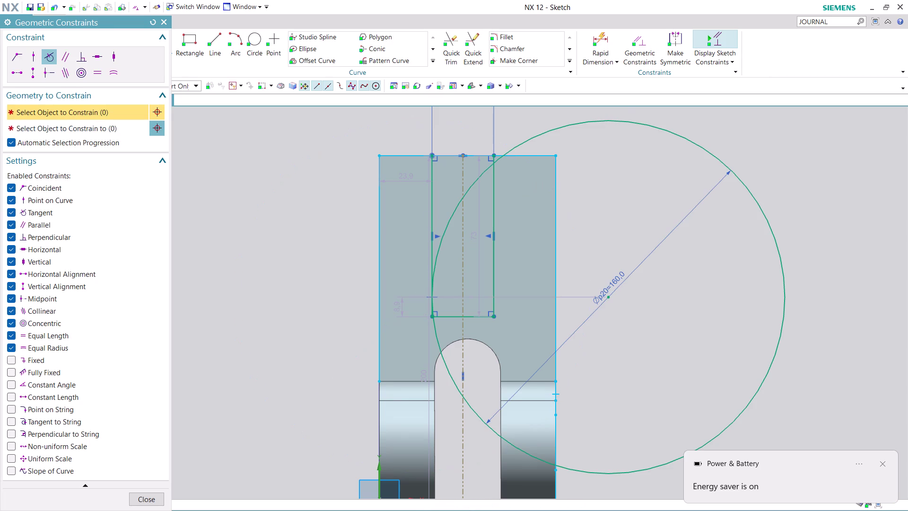
click(452, 376)
click(382, 345)
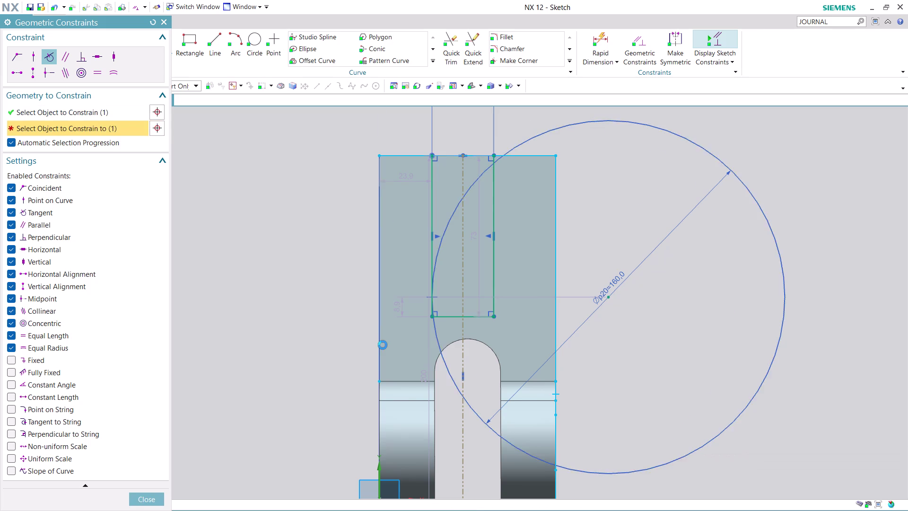
key(ctrl+z)
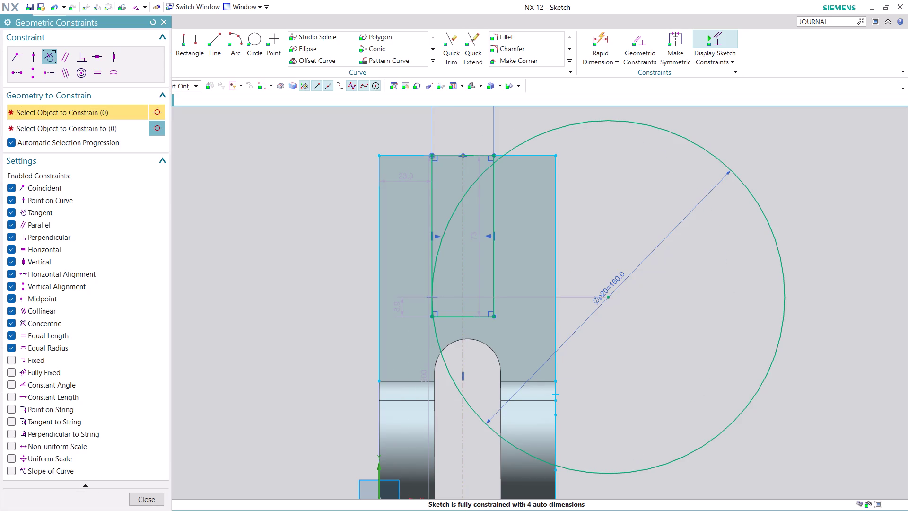
click(164, 22)
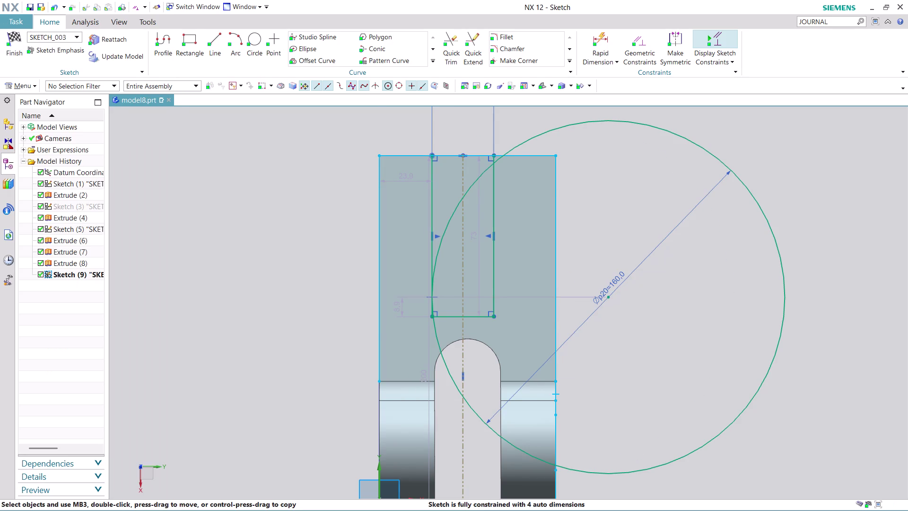
key(ctrl+z)
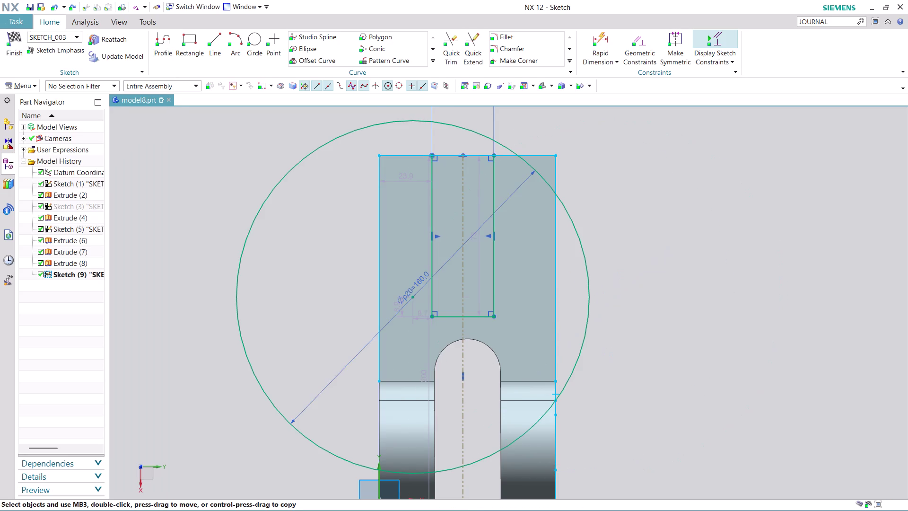